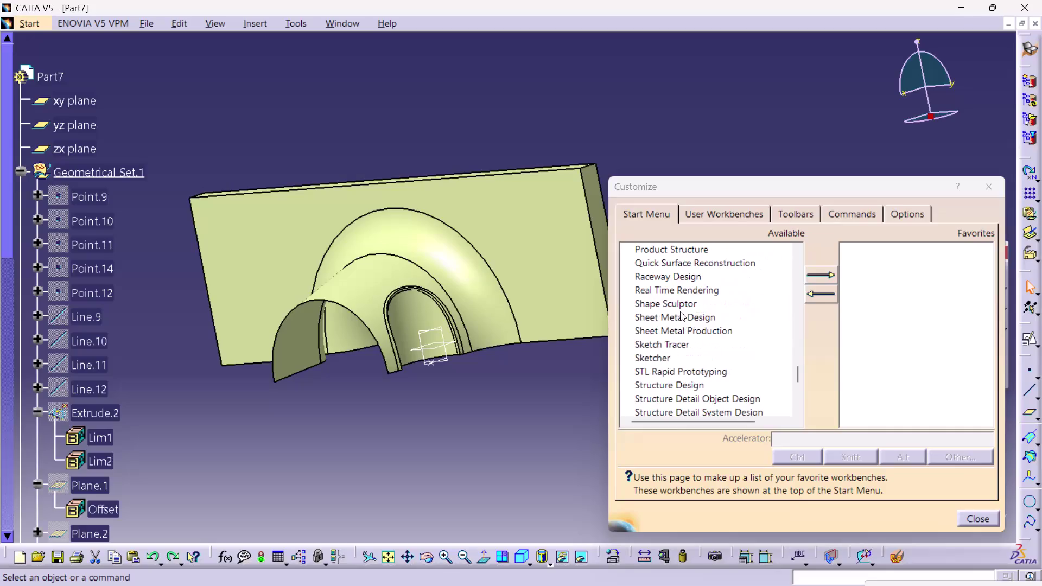
Move Assembly Design from Available to Favorites in the Start Menu settings.
scroll(down, 3)
scroll(up, 3)
scroll(up, 3)
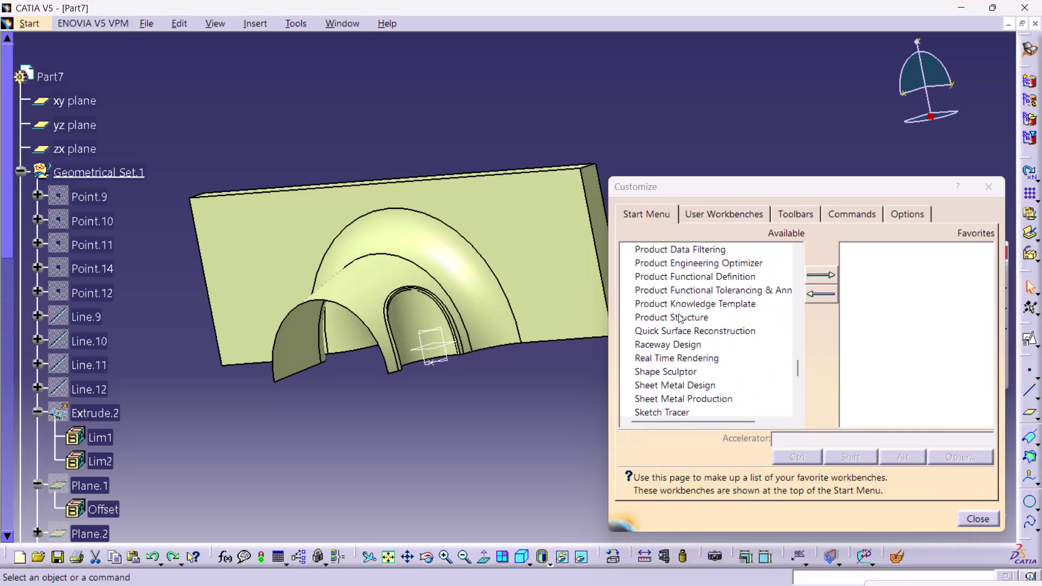
scroll(up, 3)
scroll(up, 3)
scroll(up, 3)
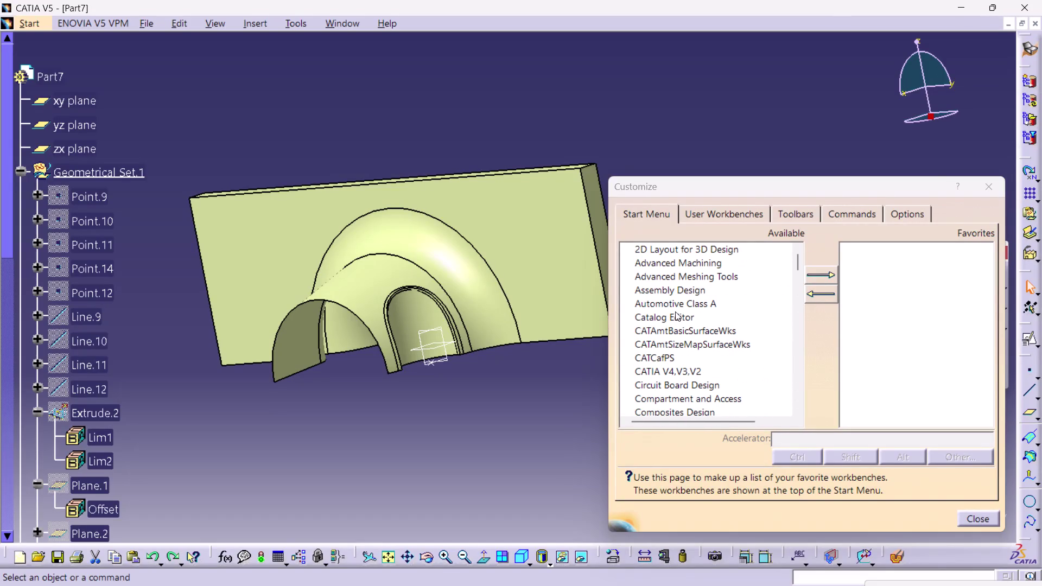
scroll(up, 3)
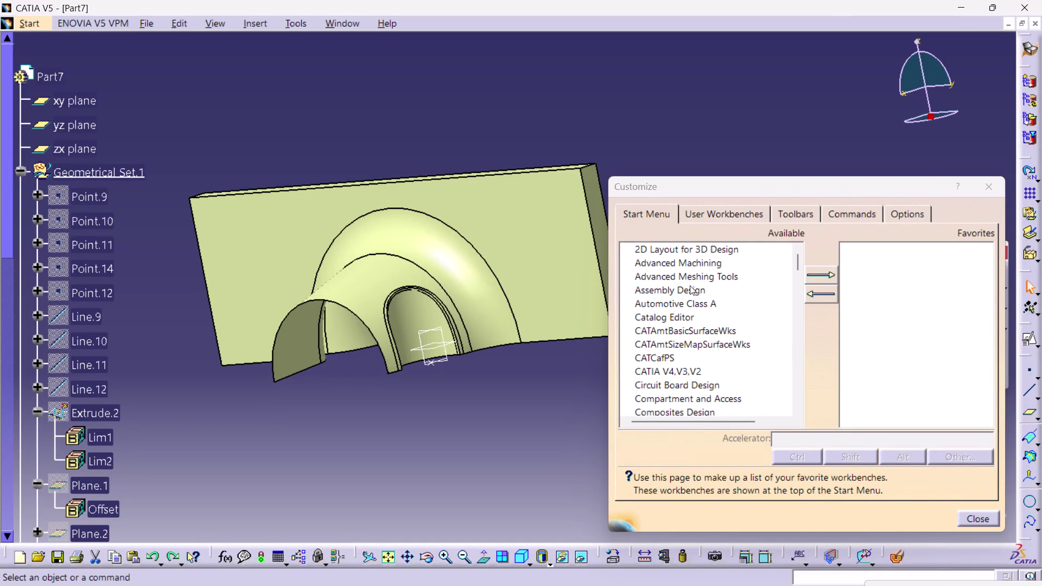
click(690, 286)
click(829, 269)
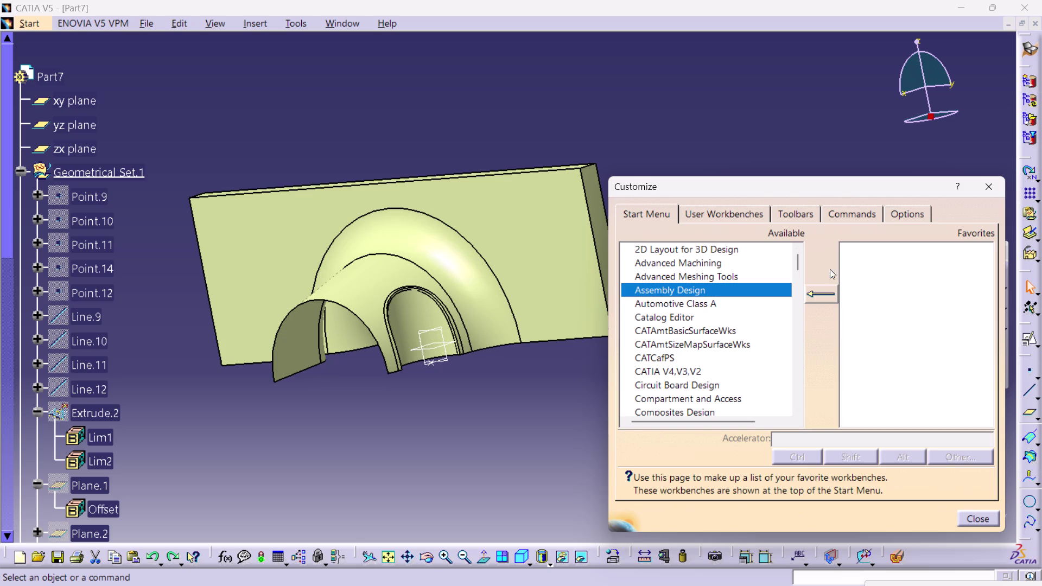
Browse the Available workbench list and select Part Design.
scroll(down, 3)
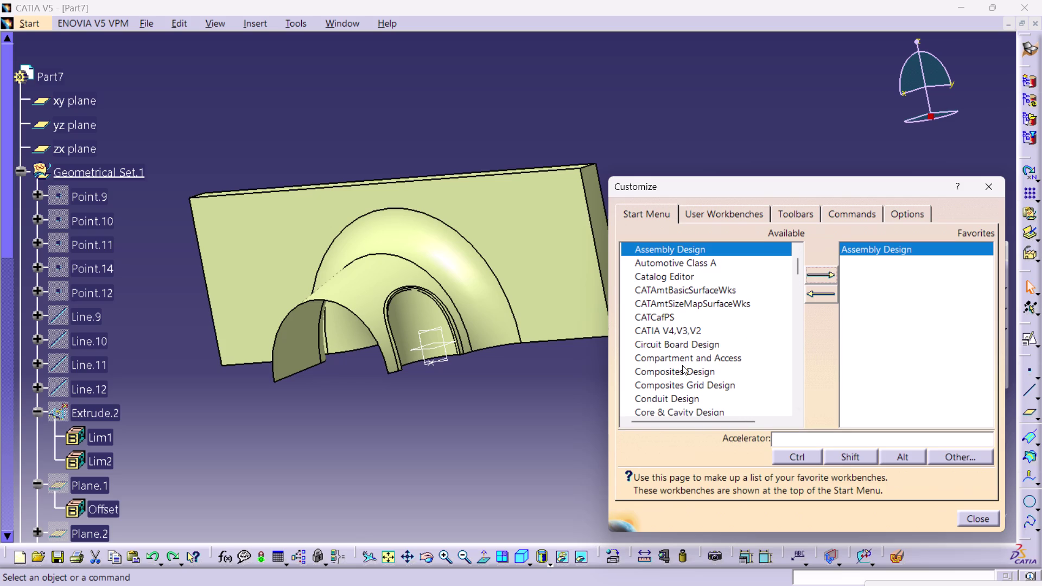
scroll(down, 3)
scroll(down, 3)
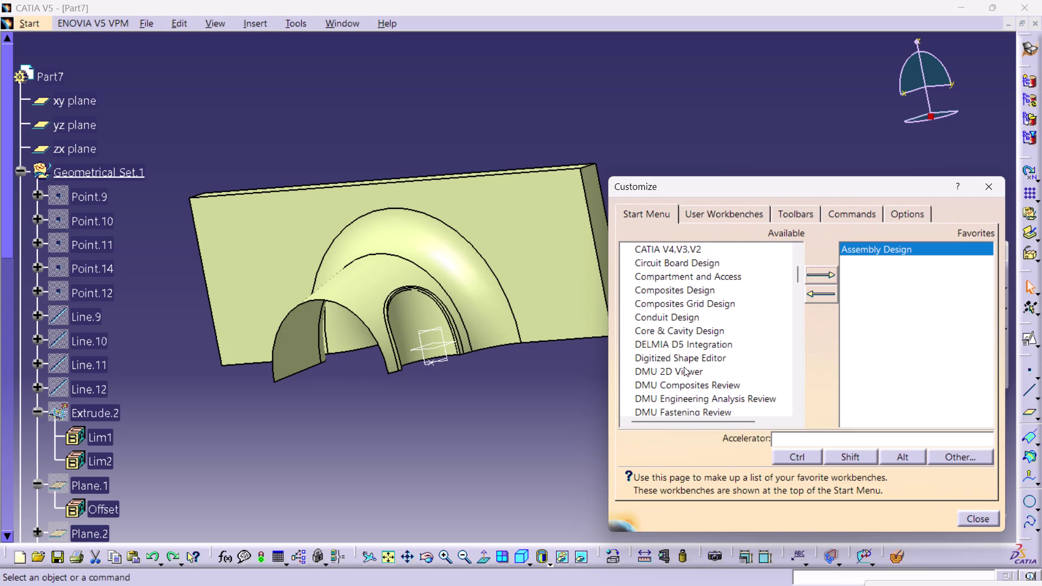
scroll(down, 3)
scroll(down, 3)
scroll(down, 3)
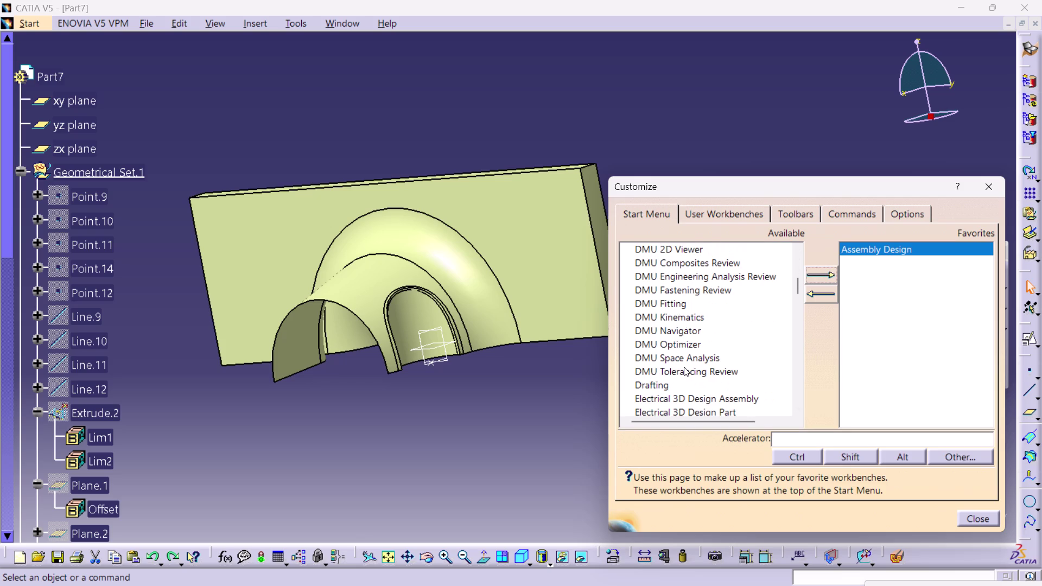
scroll(down, 3)
scroll(down, 3)
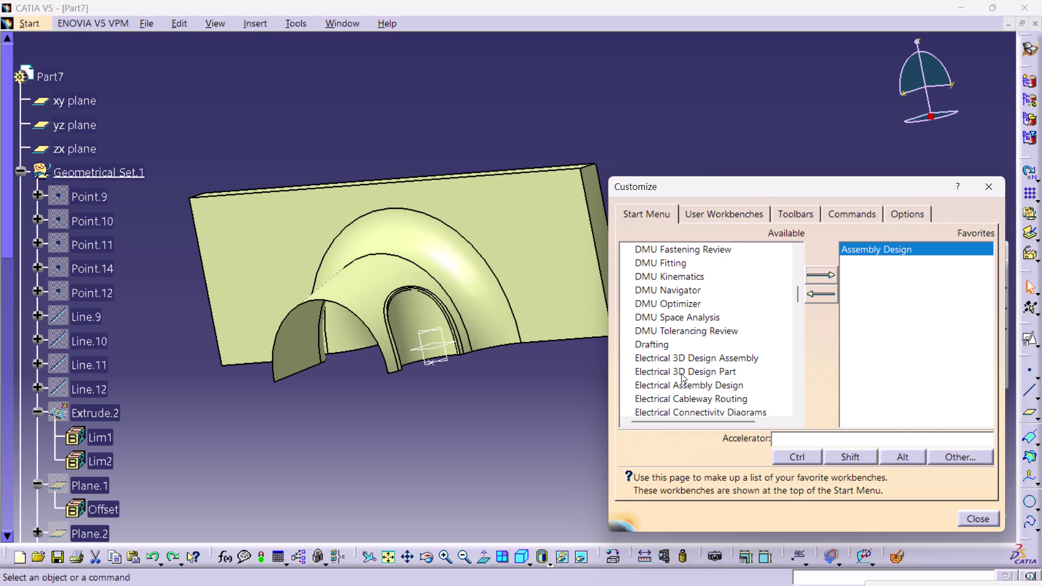
scroll(down, 3)
scroll(down, 3)
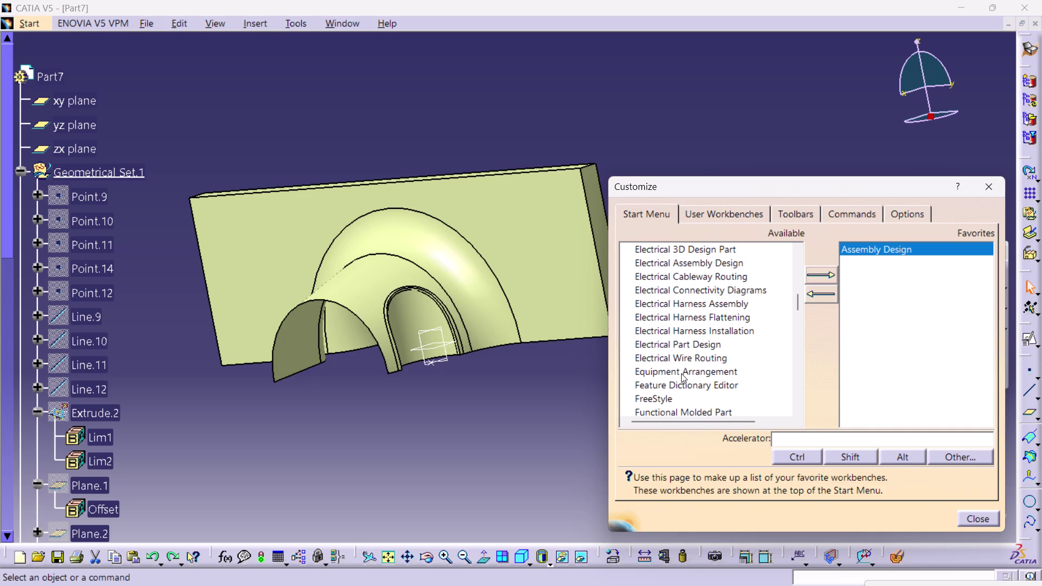
scroll(down, 3)
scroll(down, 3)
scroll(down, 3)
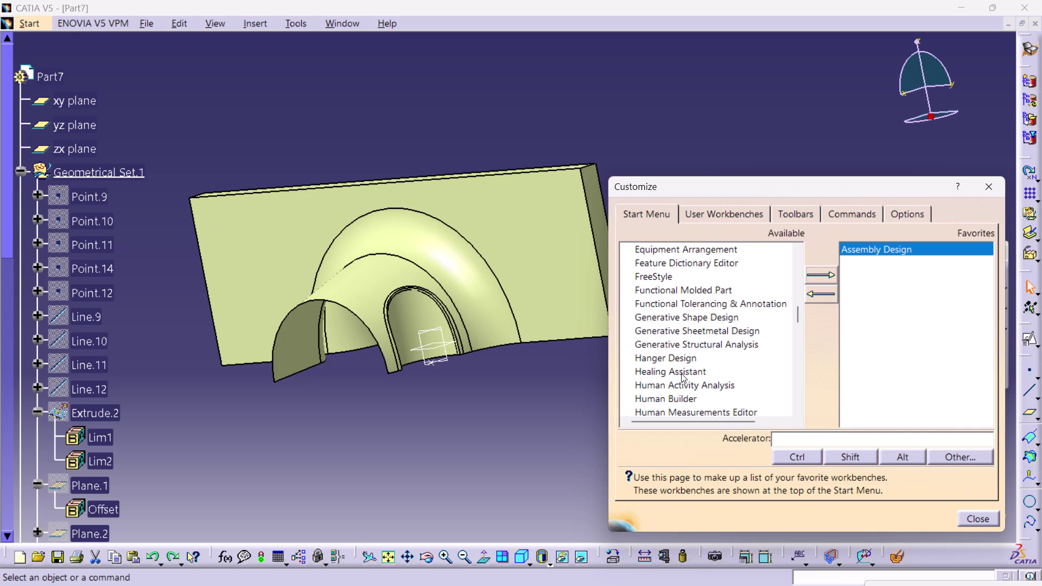
scroll(down, 3)
scroll(down, 3)
scroll(down, 3)
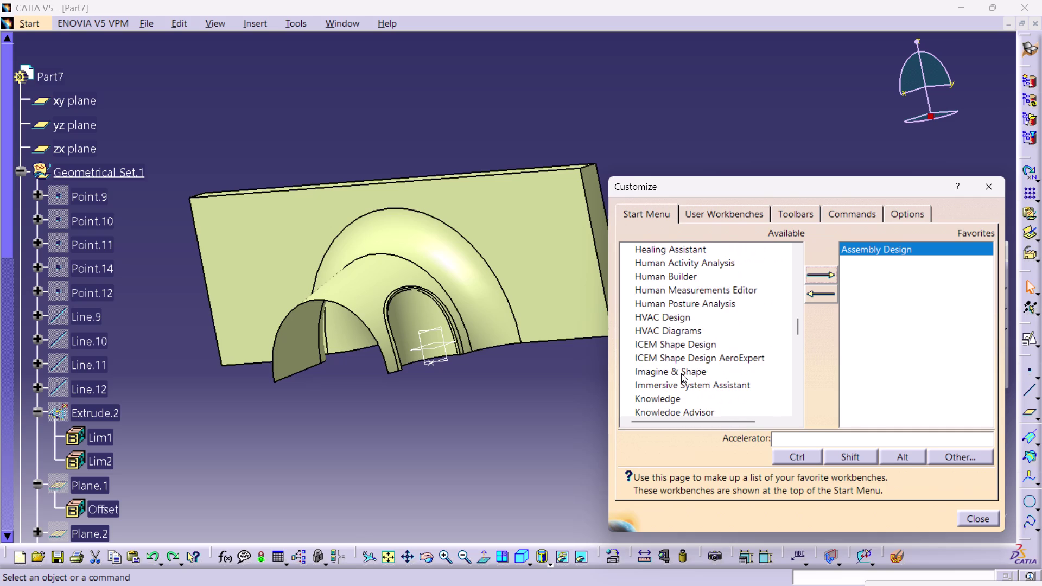
scroll(down, 3)
scroll(down, 3)
scroll(down, 3)
scroll(down, 3)
scroll(down, 3)
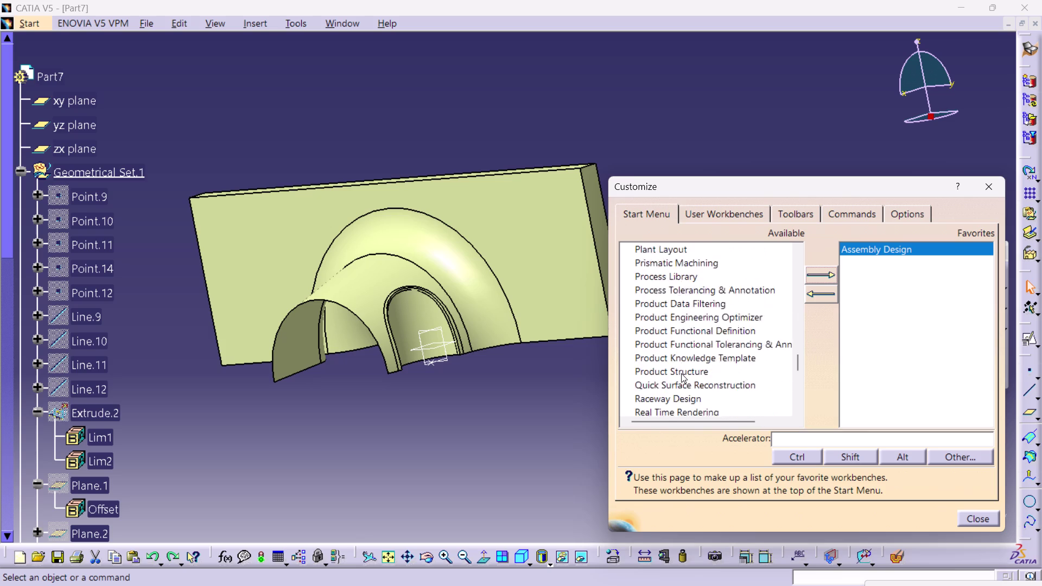
scroll(down, 3)
scroll(down, 3)
scroll(down, 3)
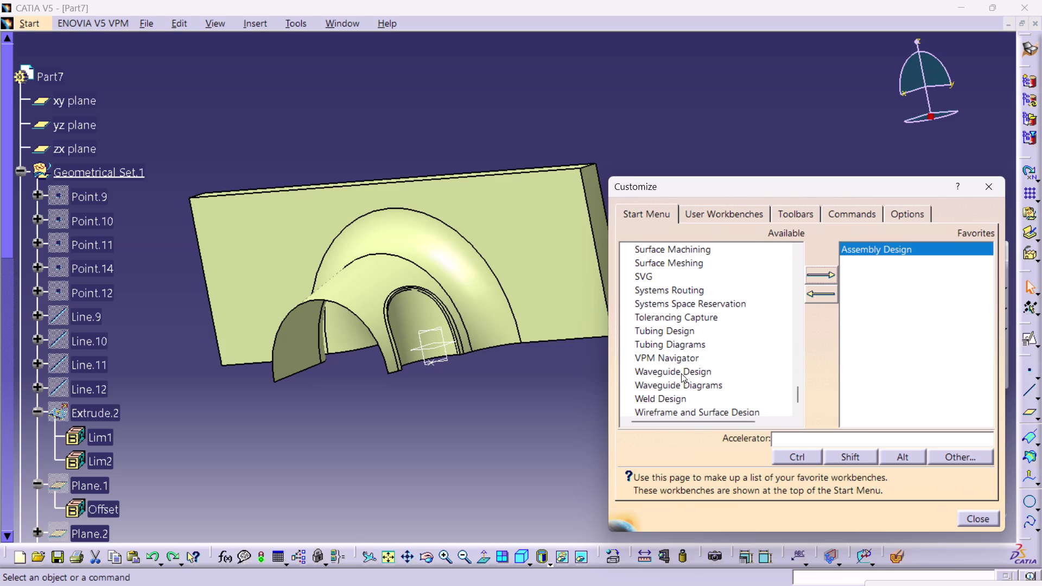
scroll(down, 3)
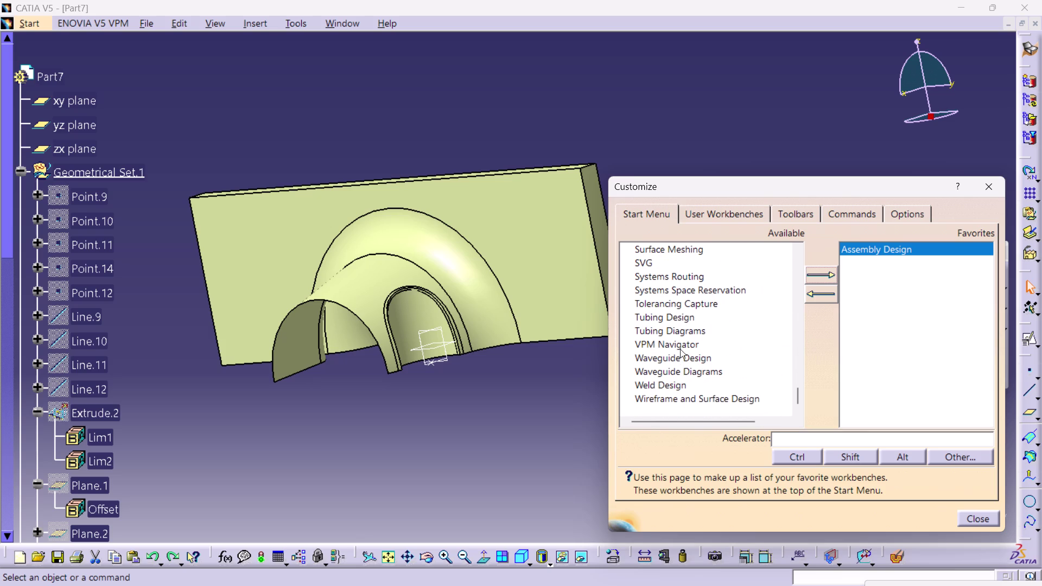
scroll(up, 3)
scroll(up, 3)
scroll(up, 3)
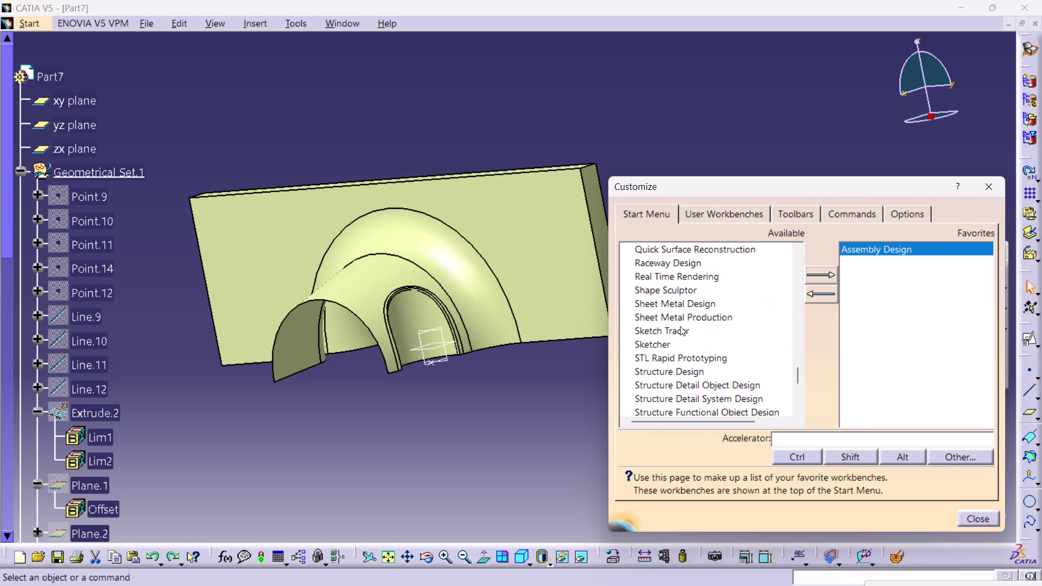
scroll(up, 3)
scroll(up, 3)
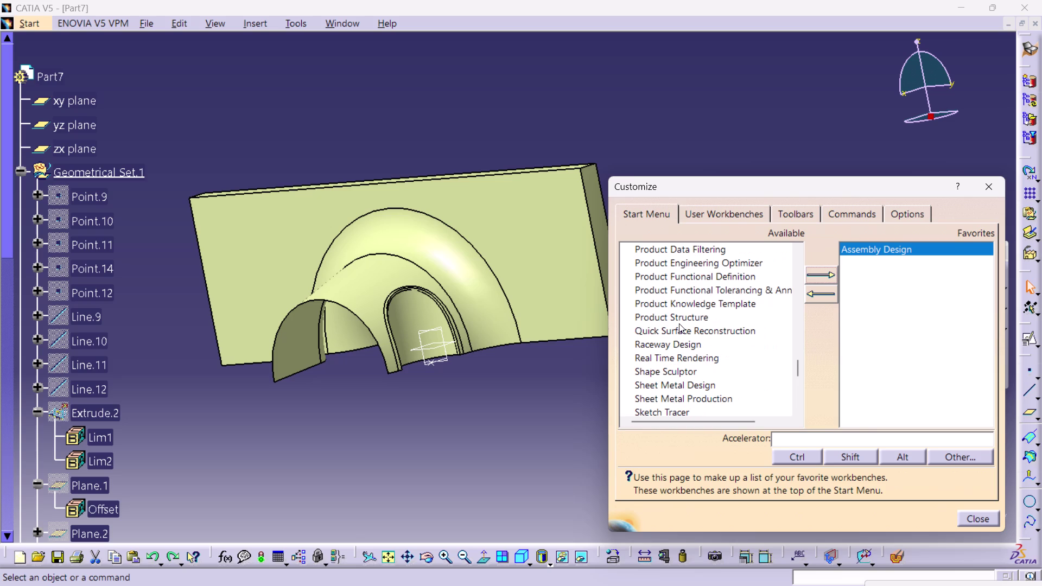
scroll(up, 3)
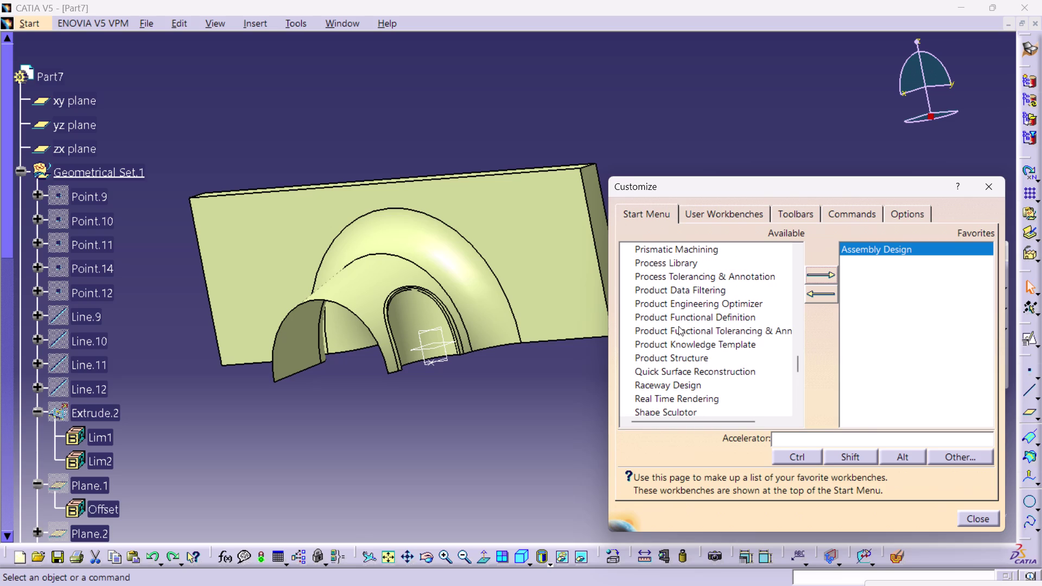
scroll(up, 3)
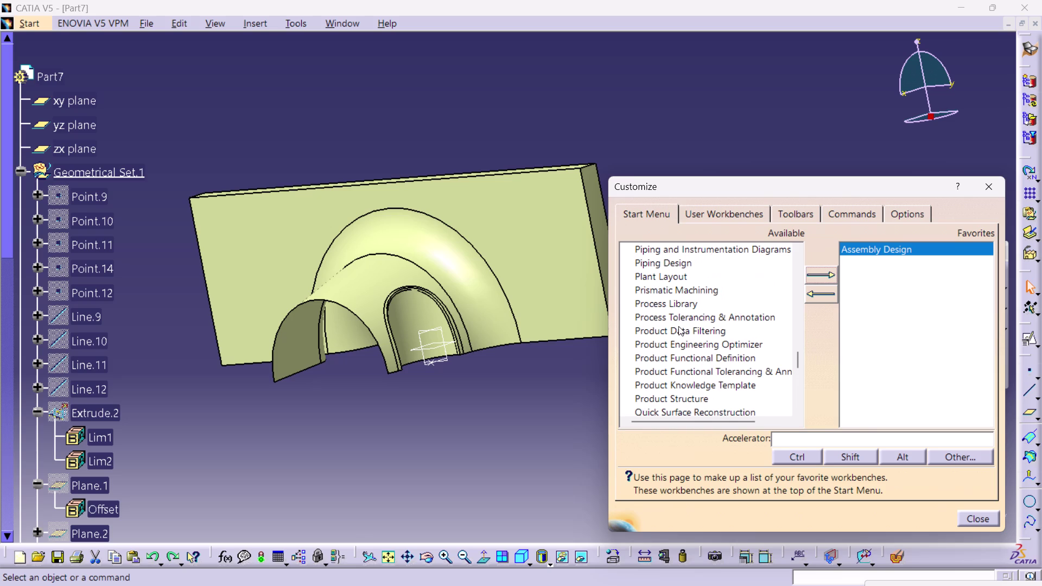
scroll(up, 3)
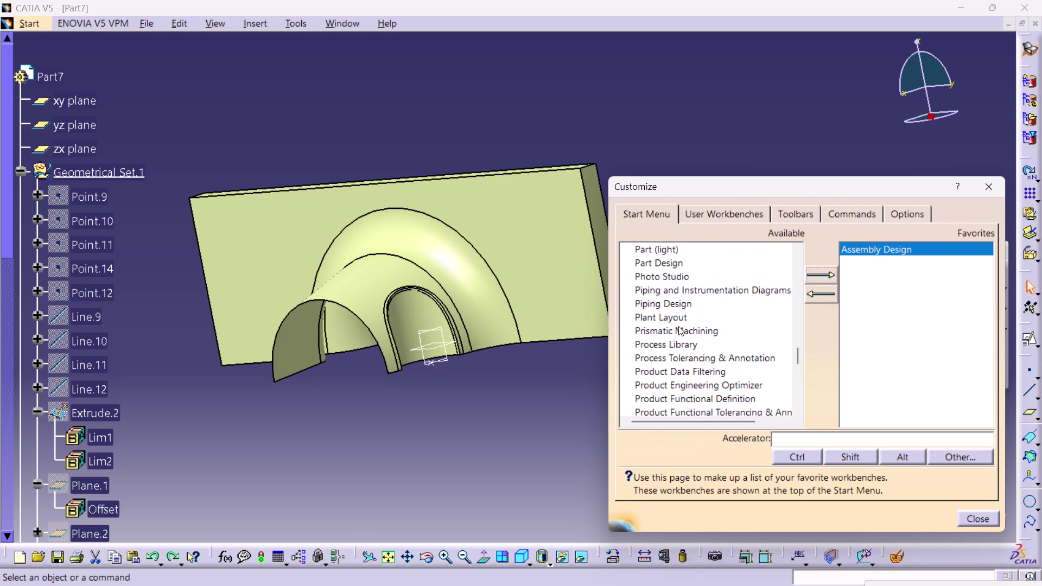
click(662, 266)
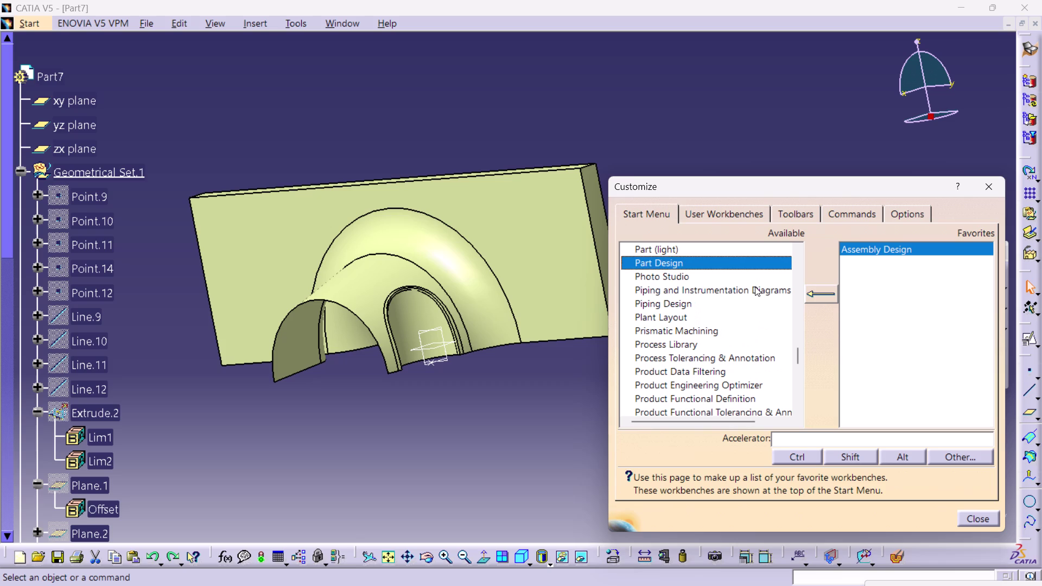
click(819, 274)
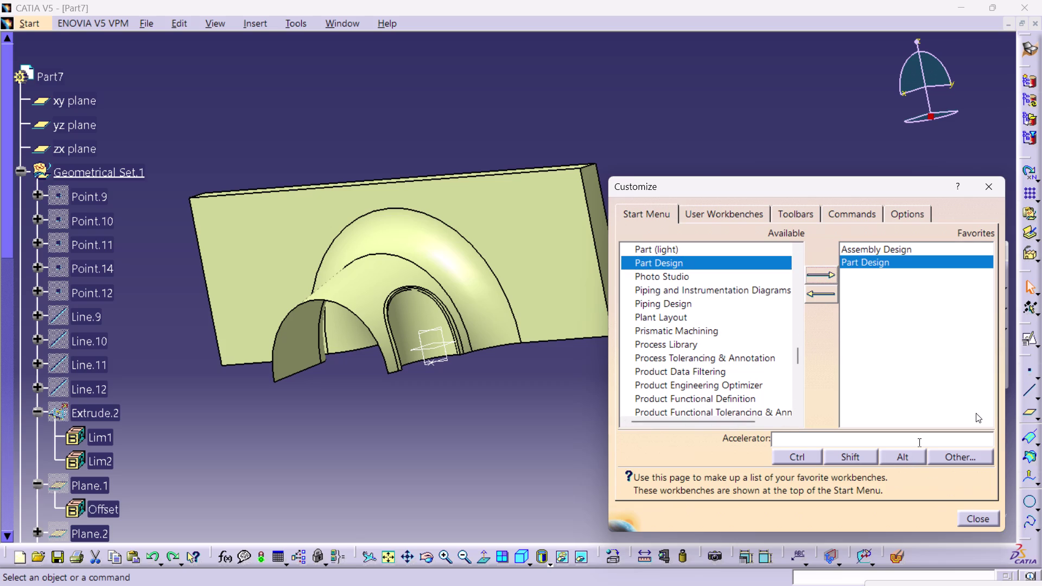
click(939, 352)
click(987, 517)
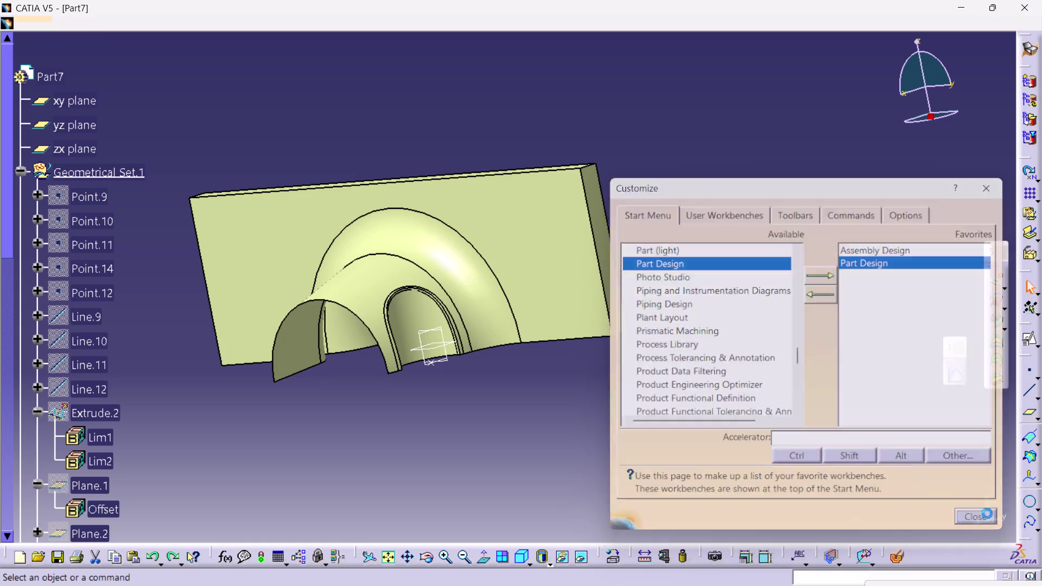
click(1030, 49)
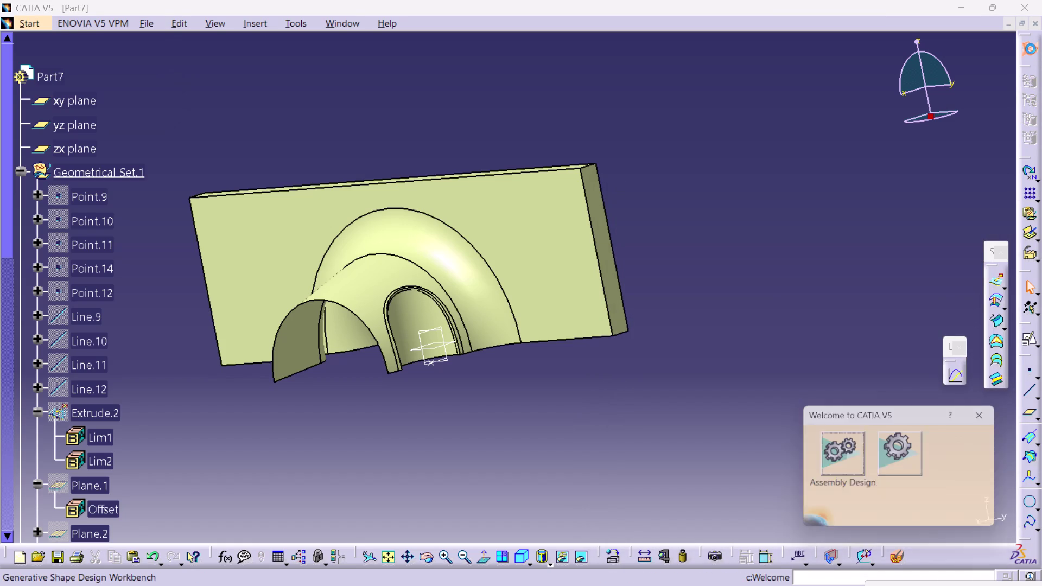
click(842, 163)
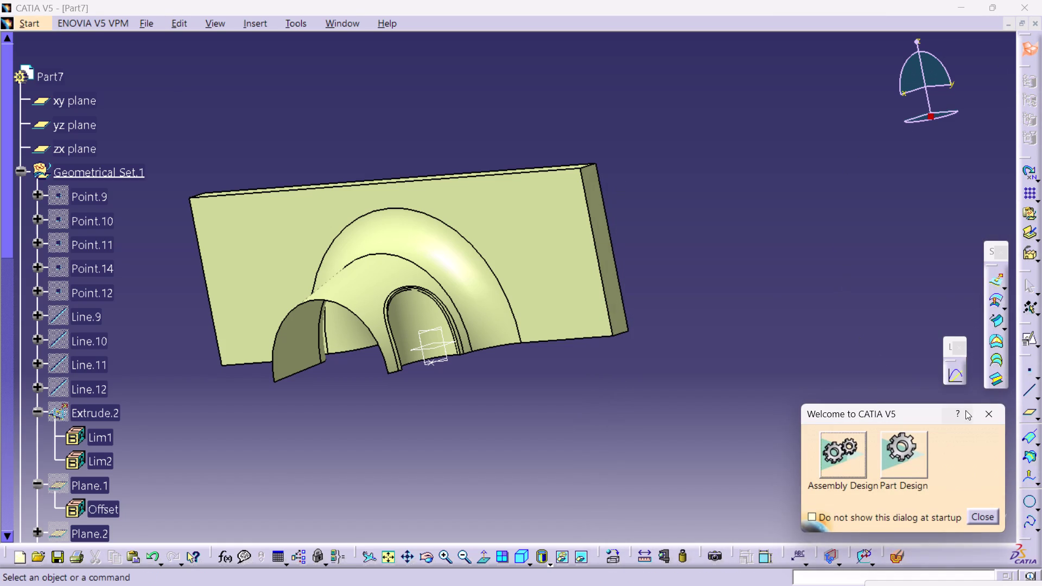
click(981, 409)
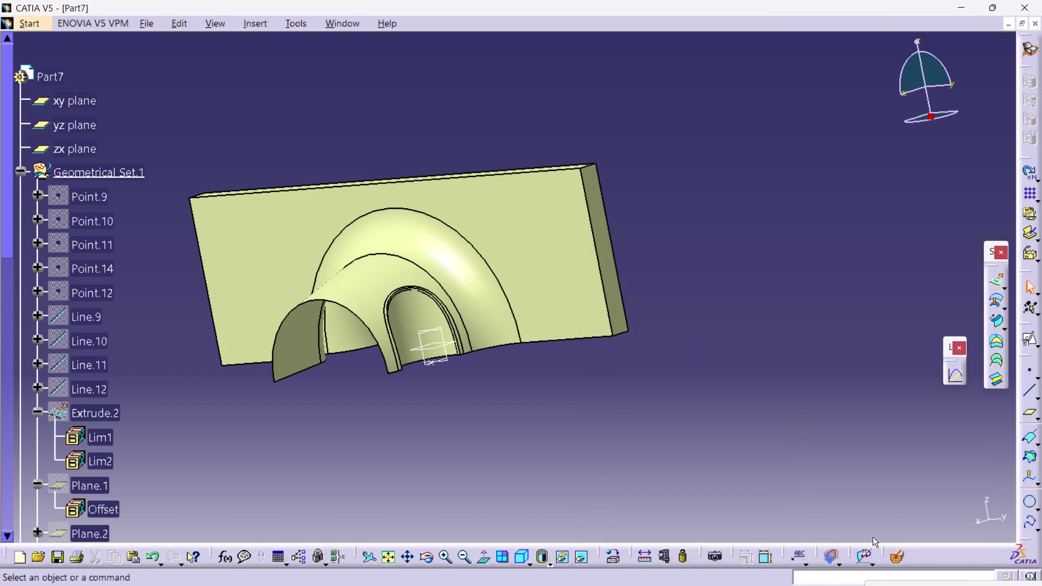
click(929, 556)
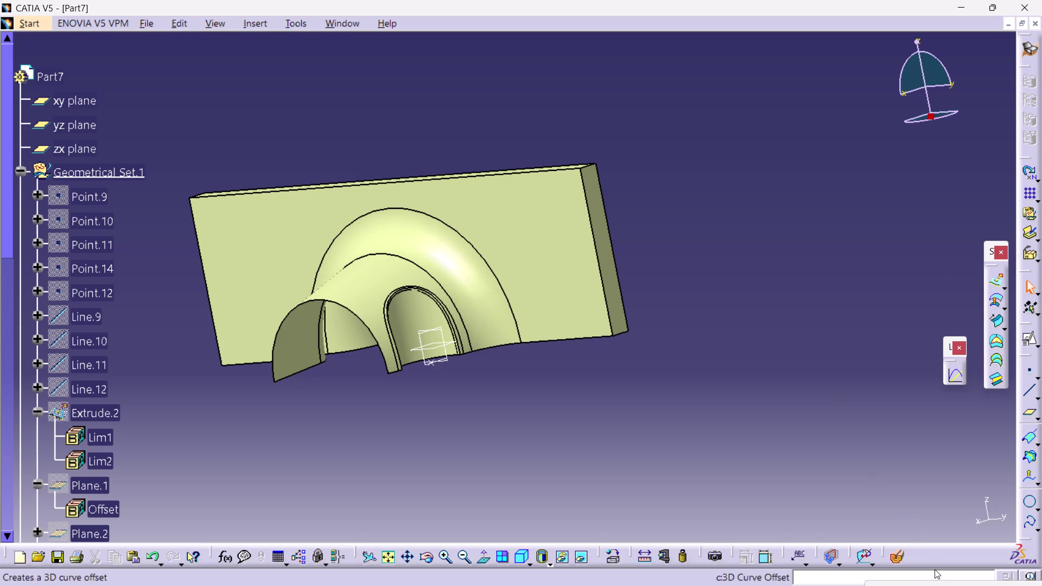
Open the Customize settings from the toolbar context menu.
click(939, 552)
click(936, 557)
right_click(938, 557)
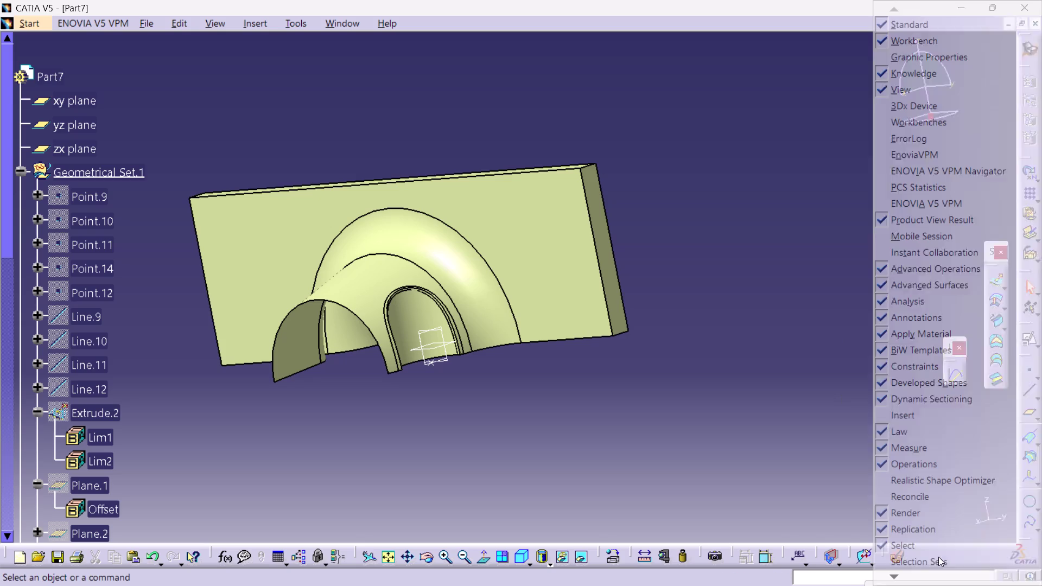
triple_click(898, 574)
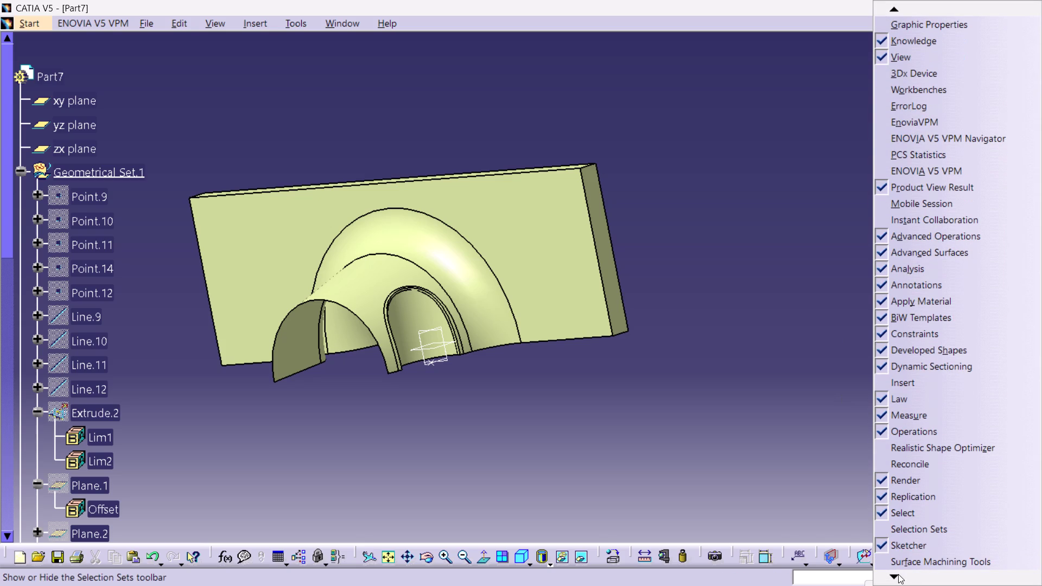
triple_click(898, 574)
triple_click(898, 574)
triple_click(898, 574)
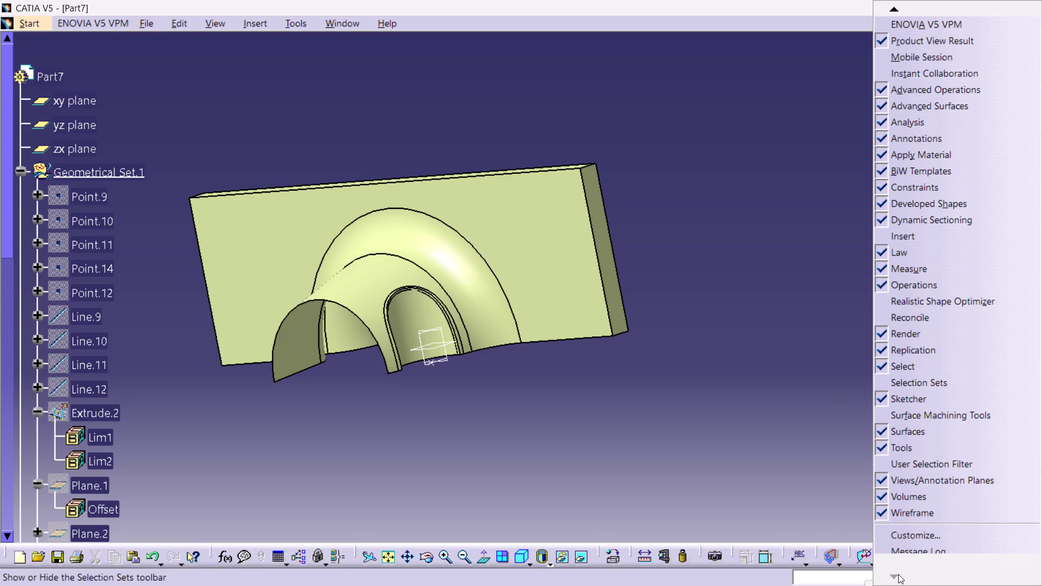
click(898, 574)
click(917, 529)
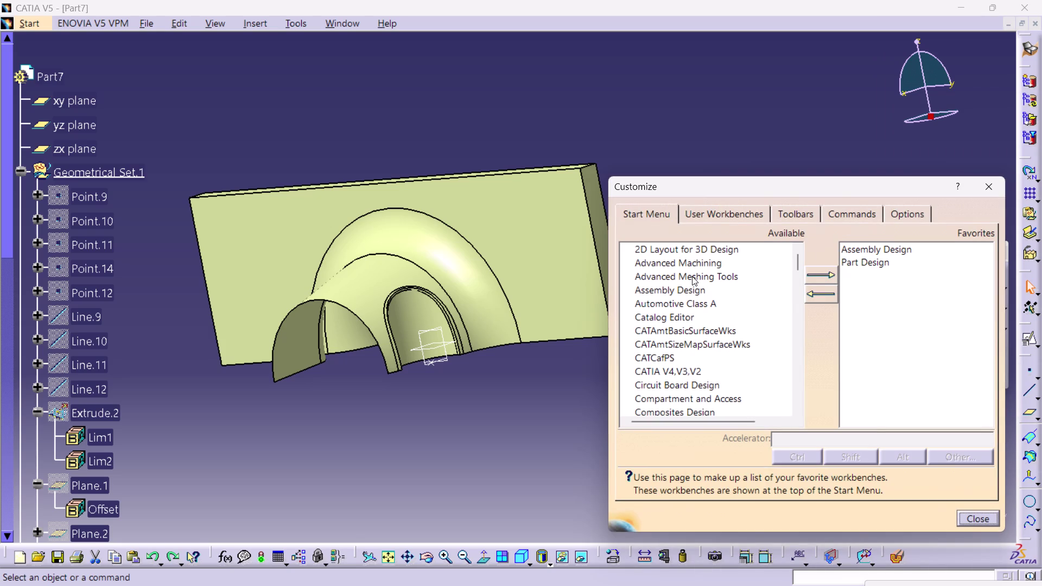
Add Surface Machining to Favorites and close the Customize dialog.
scroll(down, 3)
scroll(down, 3)
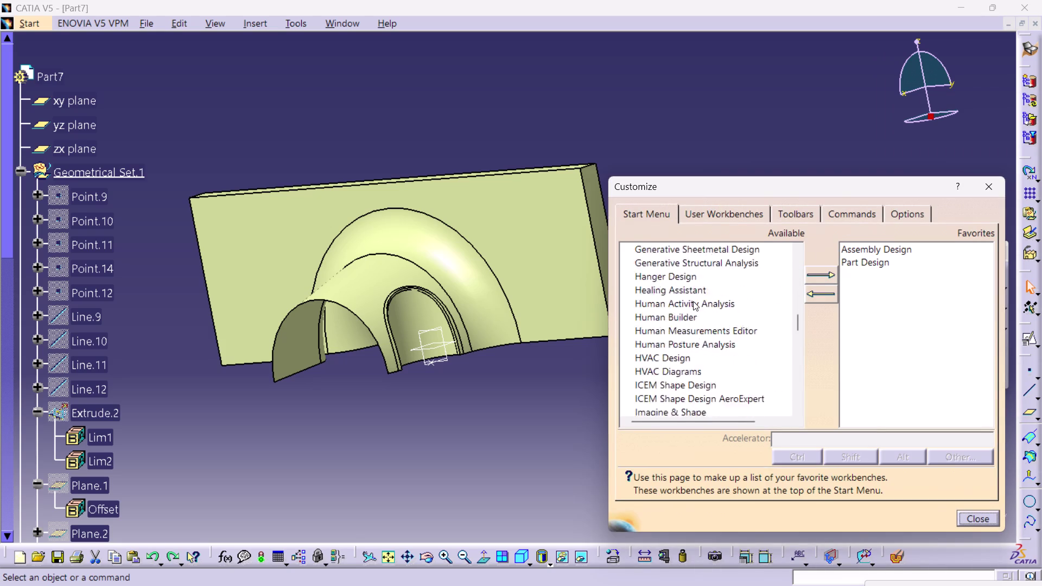
scroll(down, 3)
scroll(down, 3)
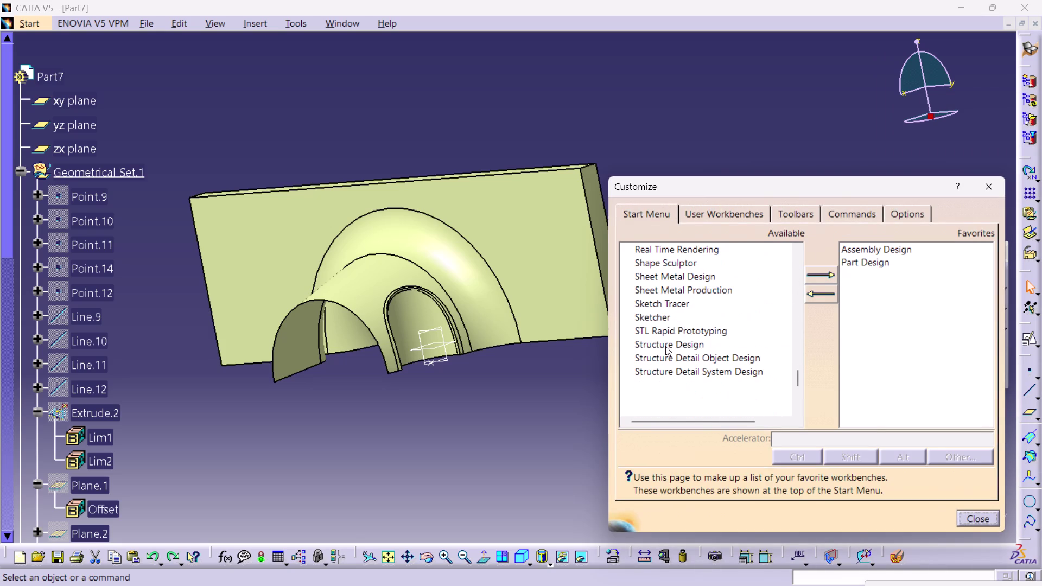
scroll(down, 3)
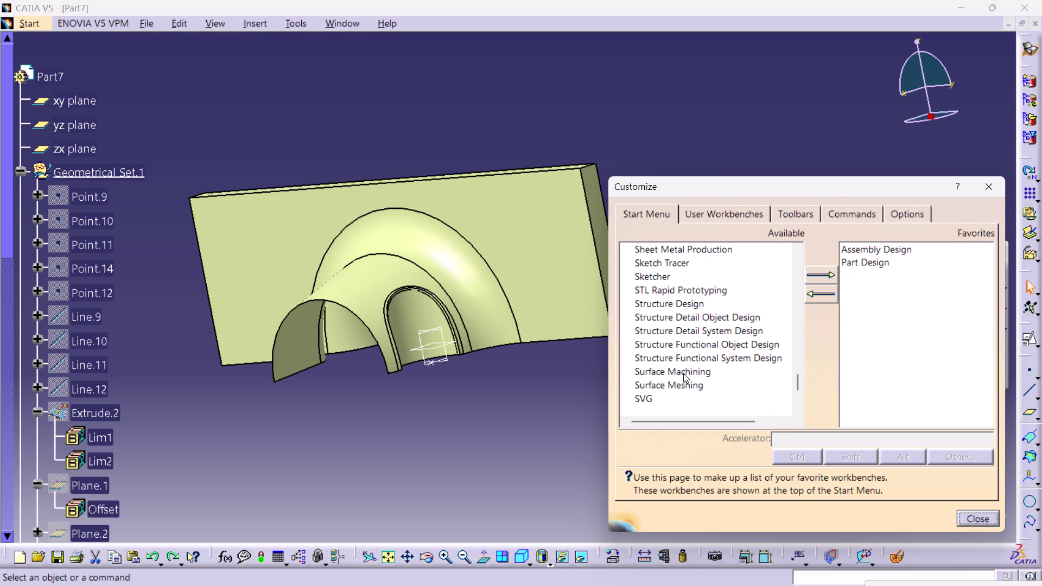
click(683, 374)
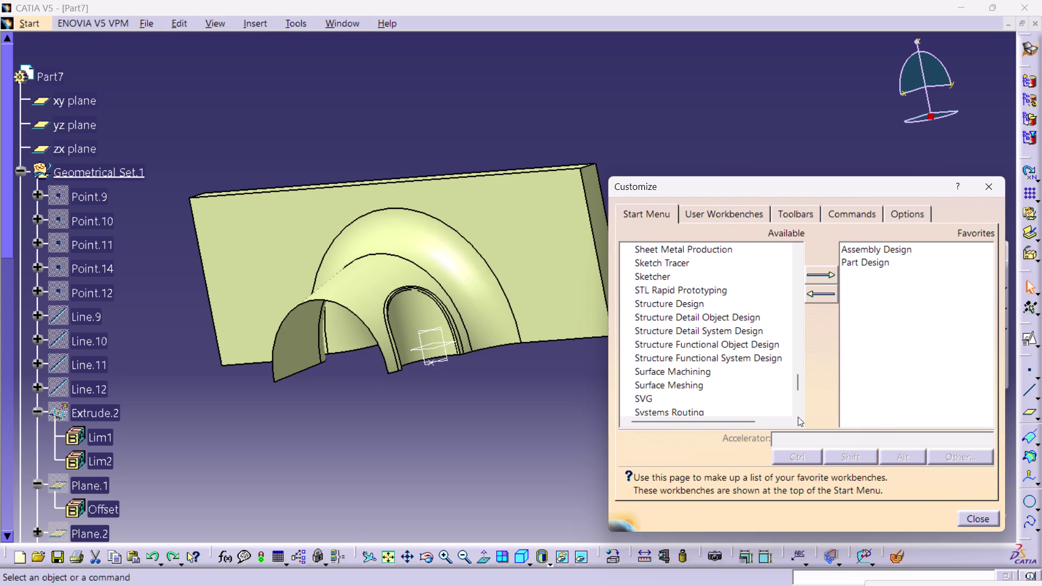
click(826, 274)
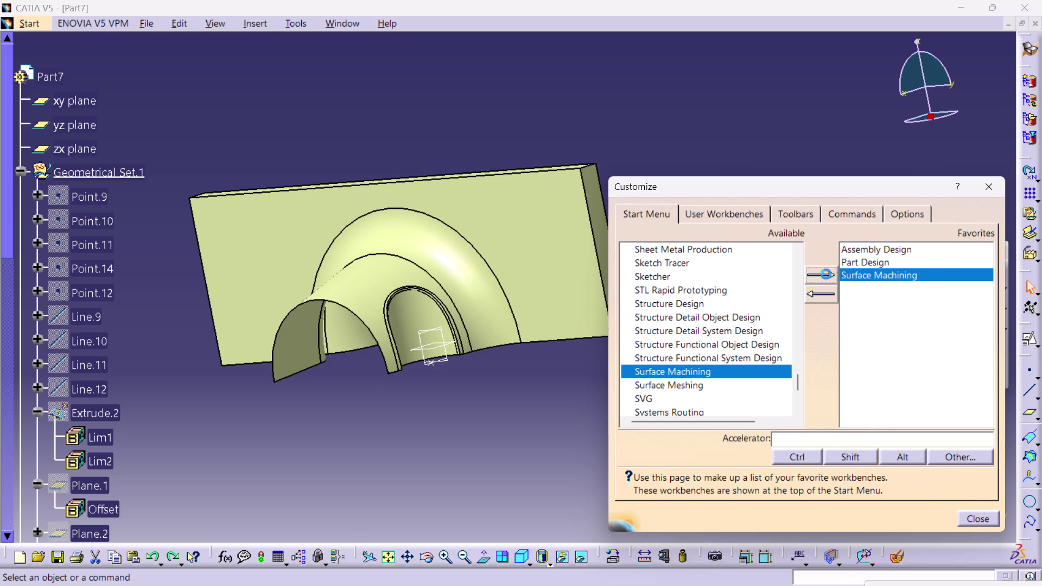
click(887, 361)
click(975, 519)
click(843, 241)
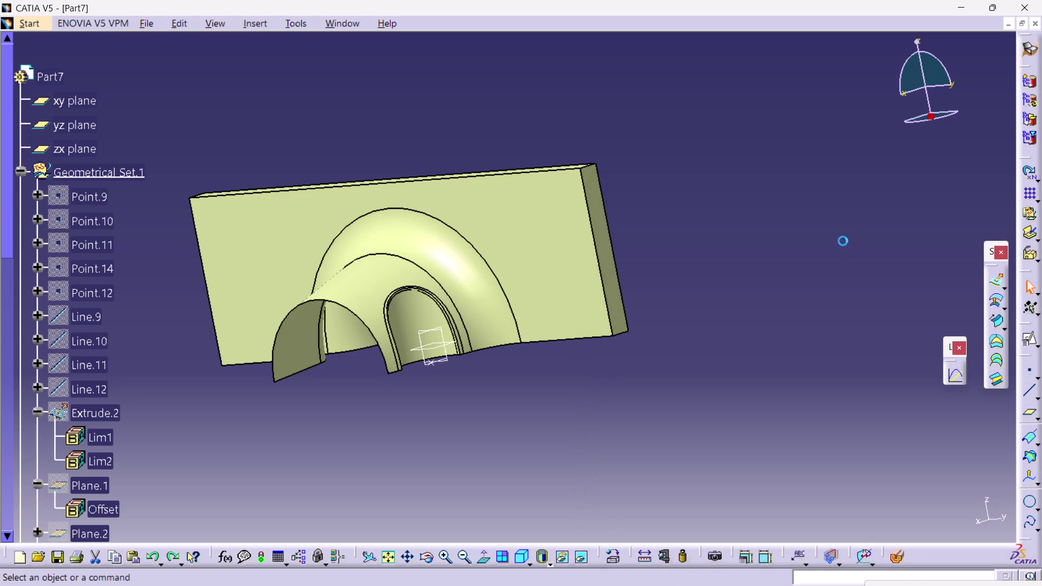
click(1029, 45)
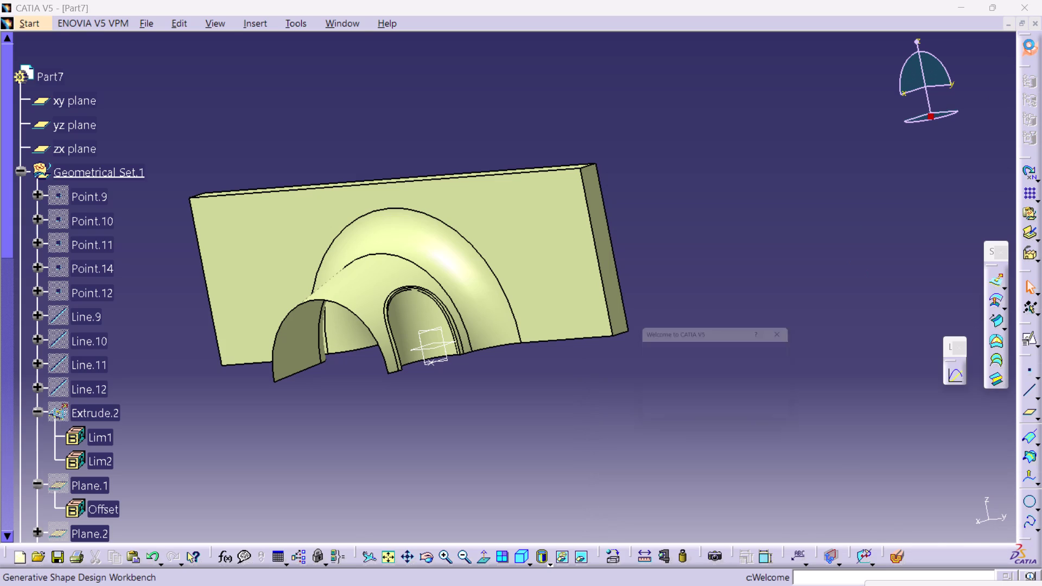
Check that the Welcome dialog lists the three favorites, then close it.
click(799, 293)
click(978, 512)
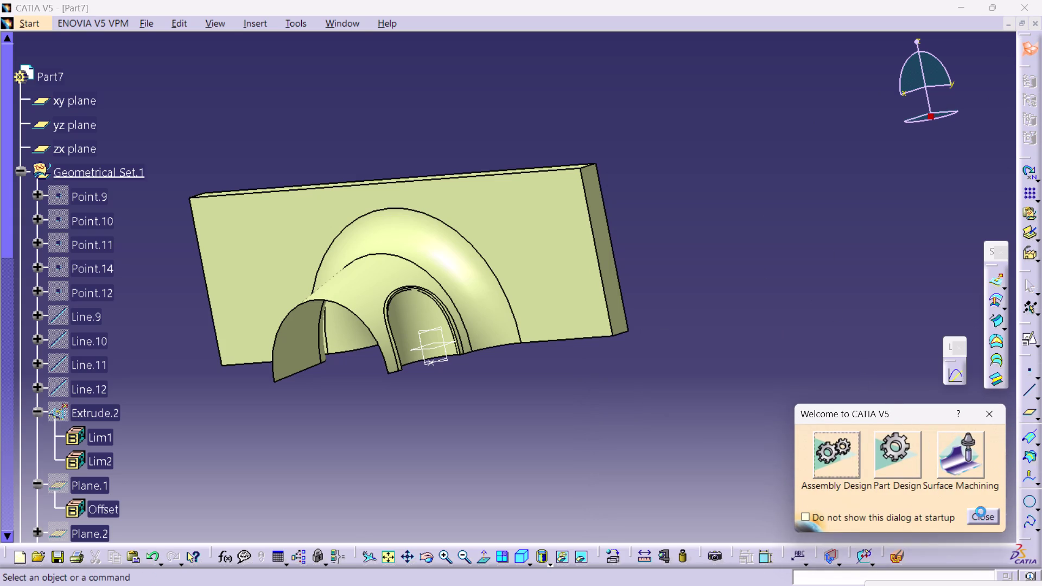
click(827, 222)
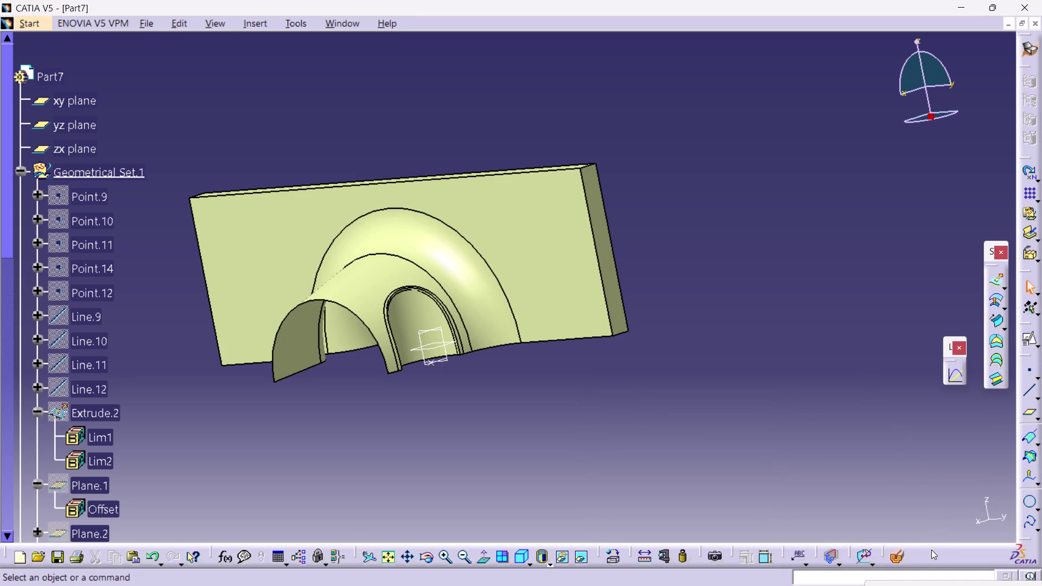
Reopen the Customize settings from the toolbar context menu.
click(931, 550)
right_click(934, 544)
scroll(down, 3)
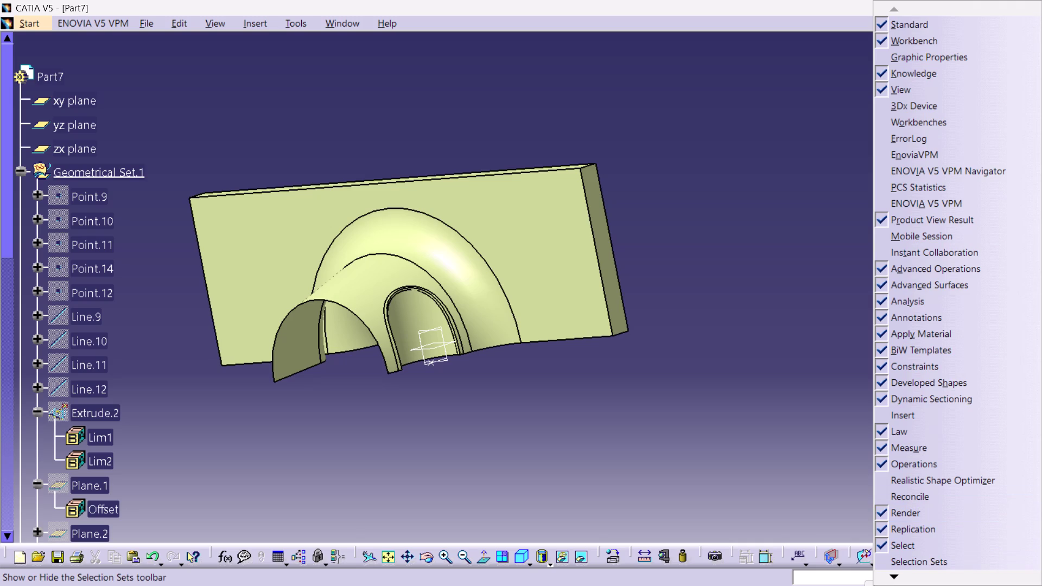
triple_click(886, 577)
triple_click(886, 576)
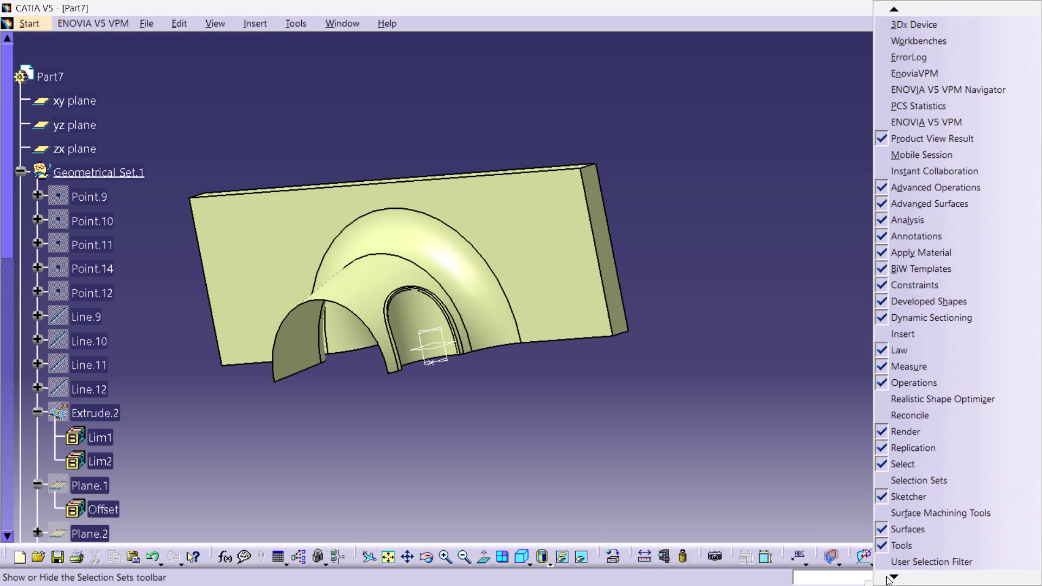
triple_click(886, 576)
double_click(891, 574)
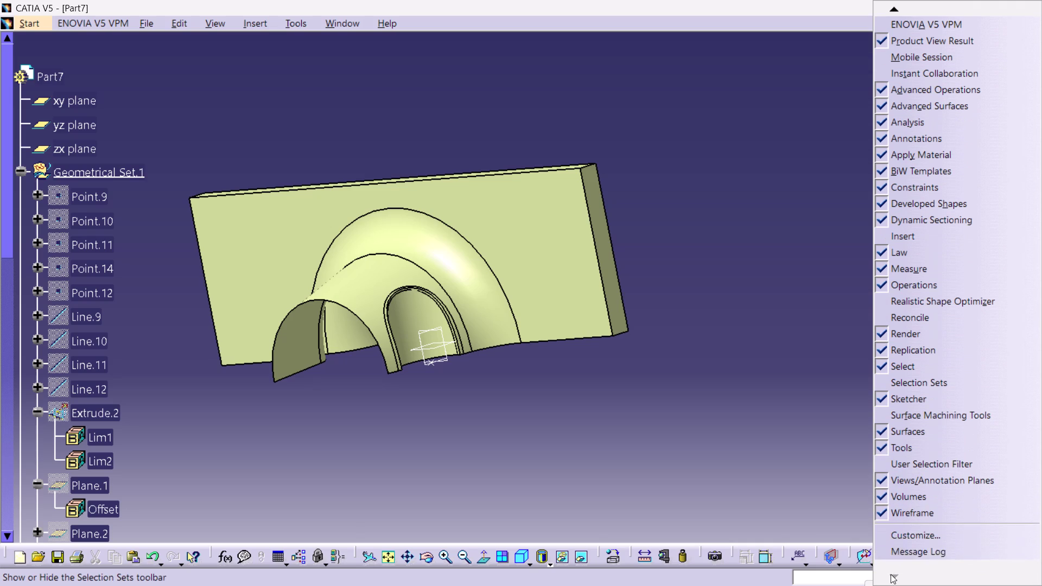
click(922, 531)
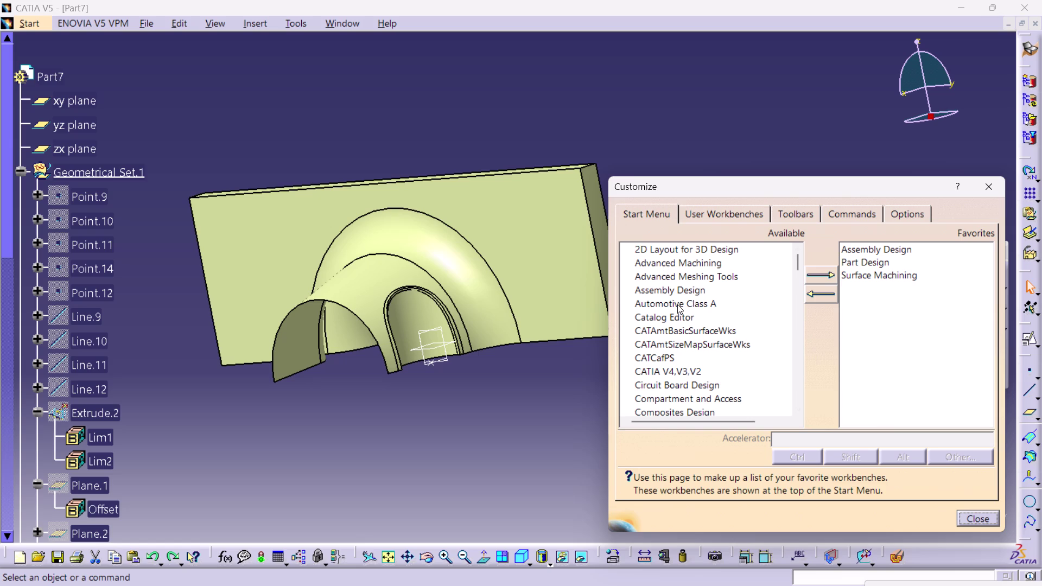
Add Sketcher to the favorite workbenches.
scroll(down, 3)
scroll(down, 3)
scroll(down, 3)
scroll(down, 3)
scroll(down, 3)
scroll(down, 3)
scroll(down, 3)
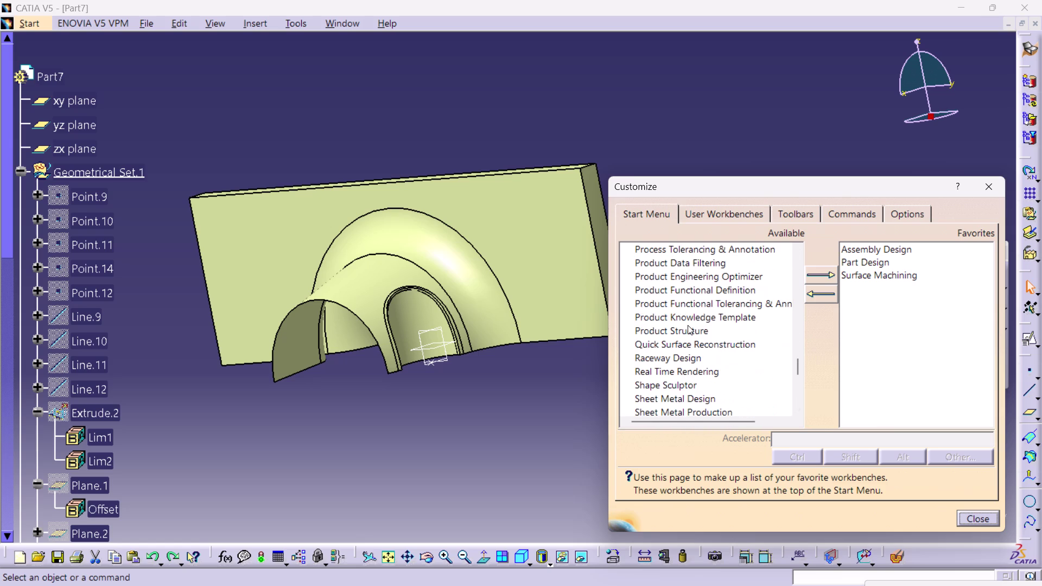
scroll(down, 3)
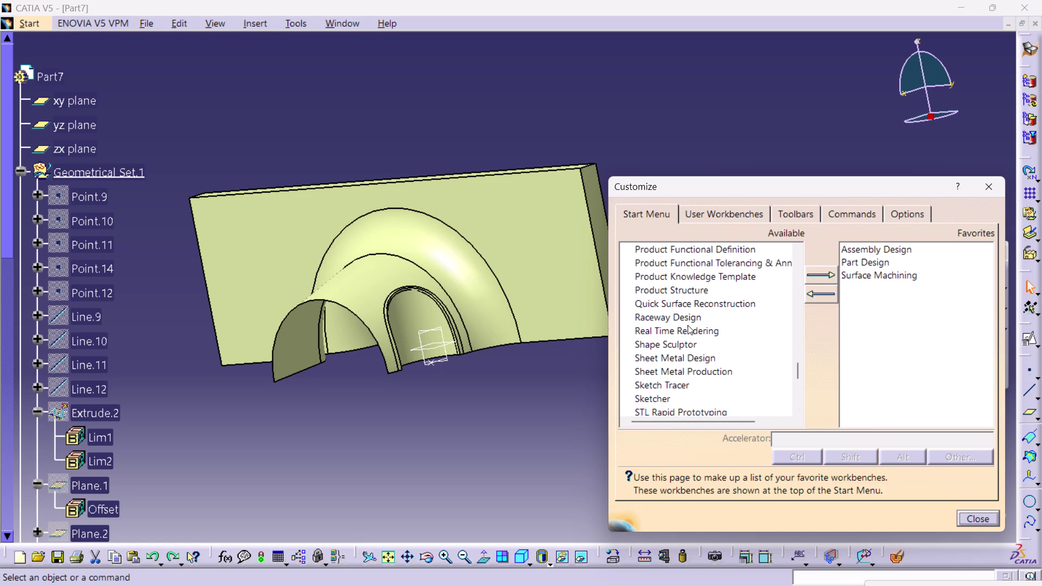
click(653, 400)
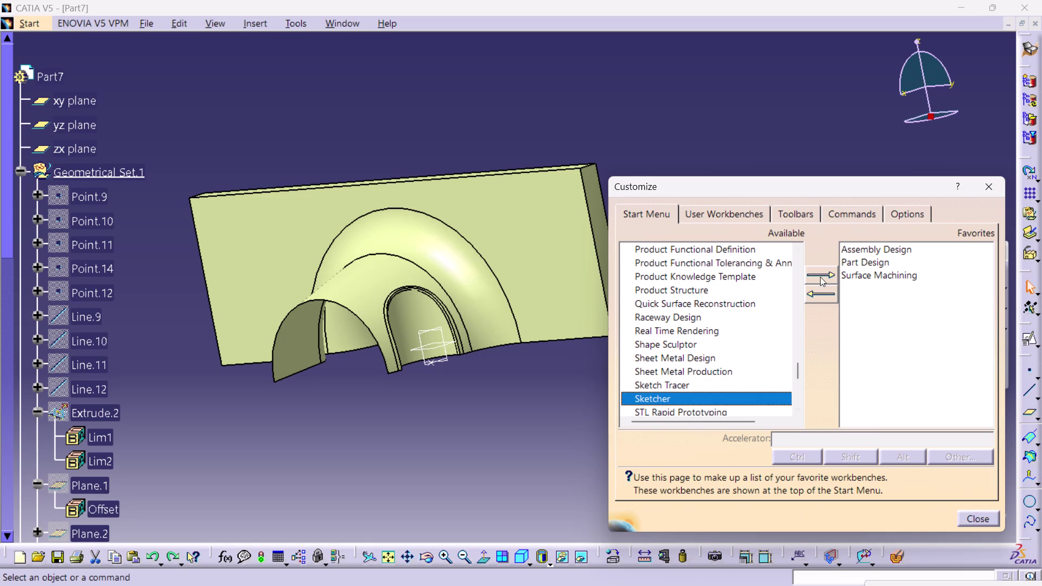
click(820, 276)
Add Structure Design to the favorite workbenches.
scroll(down, 3)
scroll(down, 3)
scroll(down, 3)
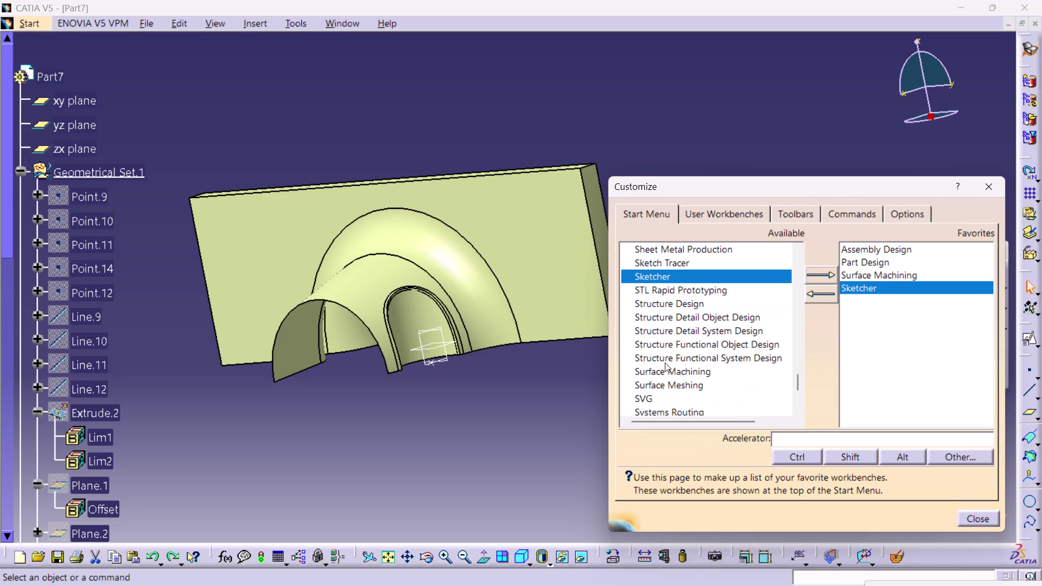
click(675, 385)
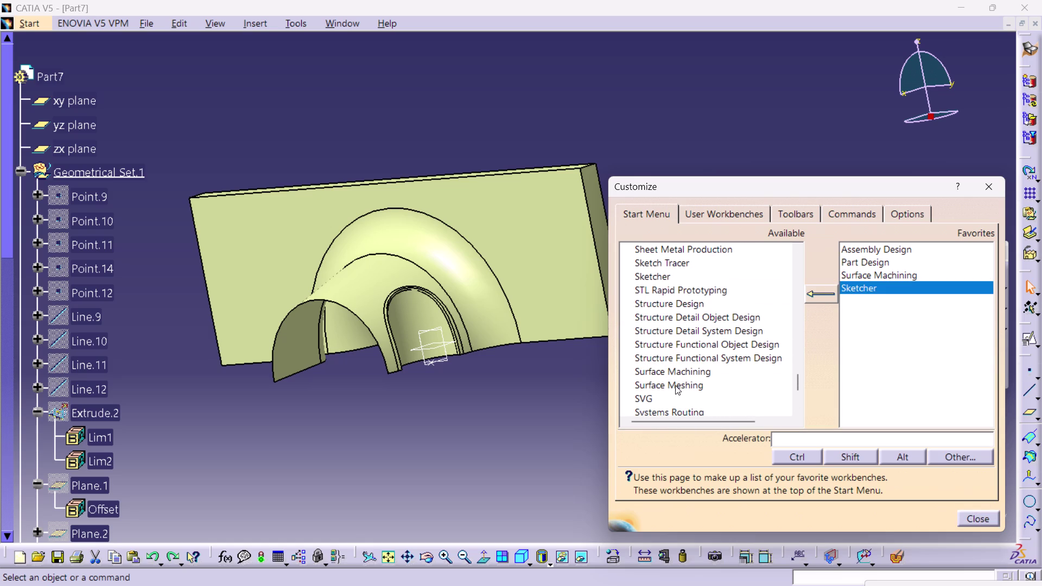
click(675, 305)
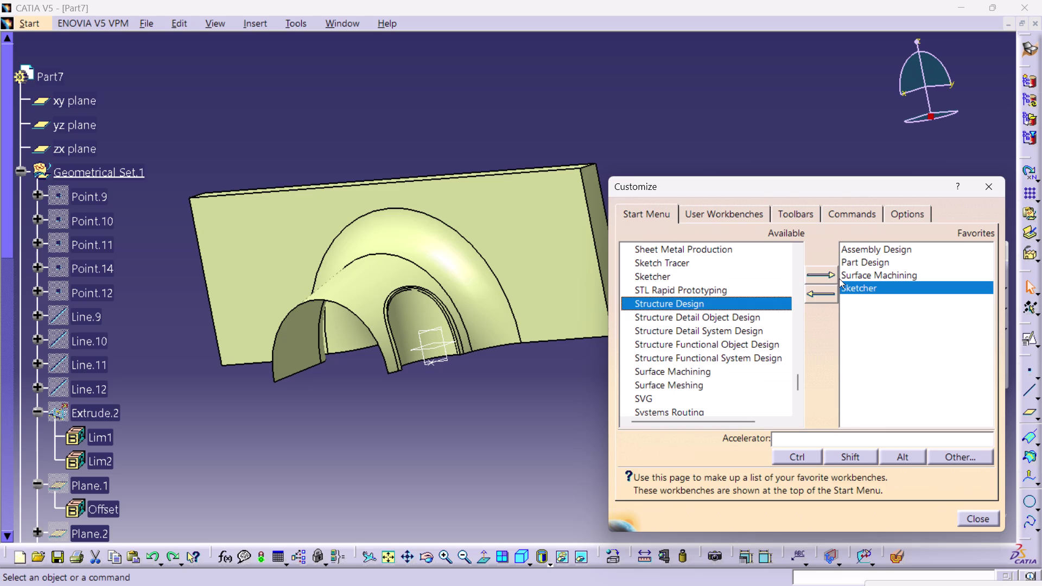
click(823, 273)
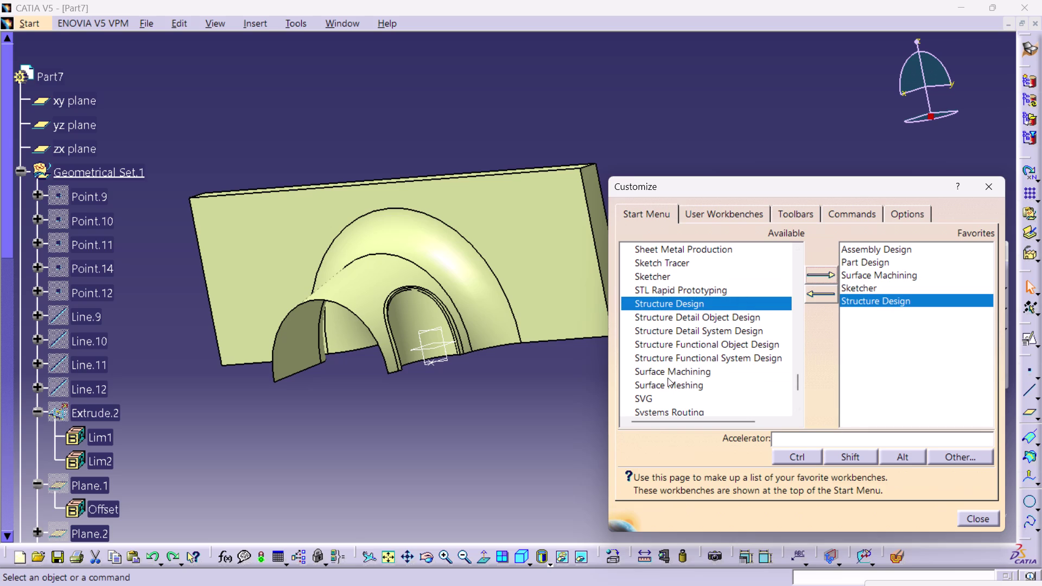
Add Generative Shape Design to Favorites and close the Customize dialog.
scroll(down, 3)
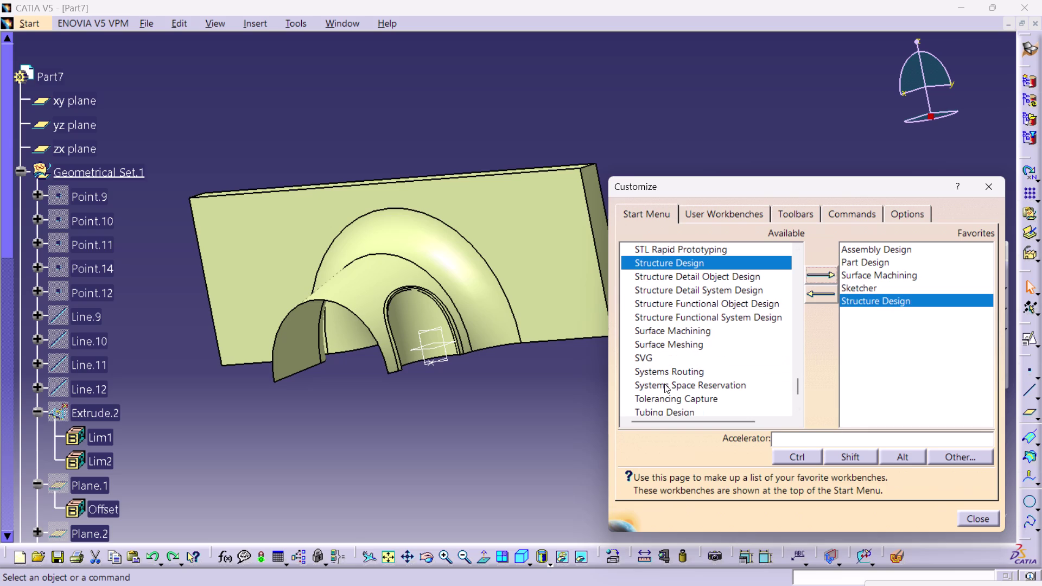
scroll(up, 3)
scroll(up, 3)
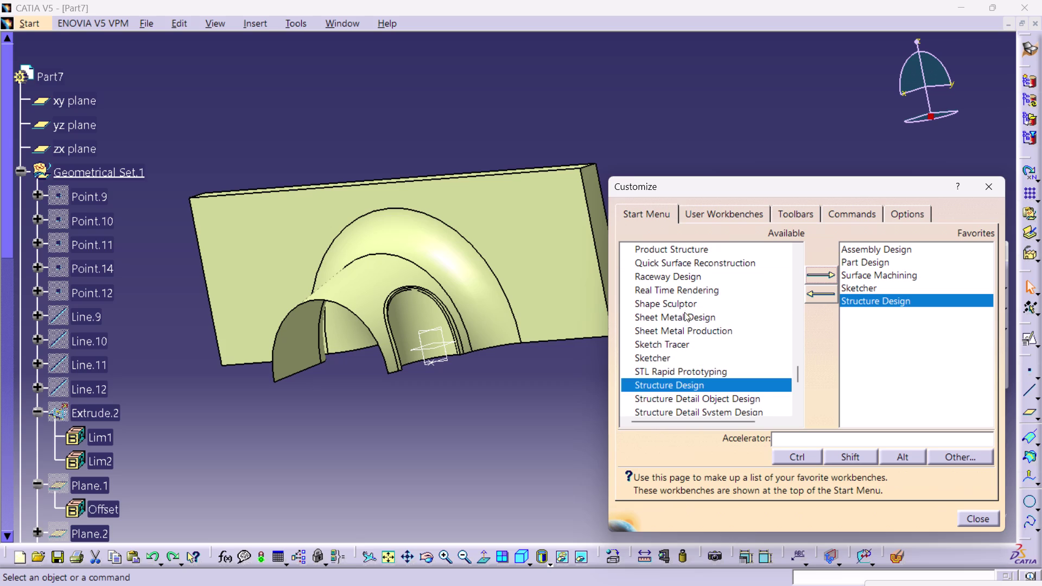
scroll(up, 3)
scroll(up, 3)
scroll(up, 3)
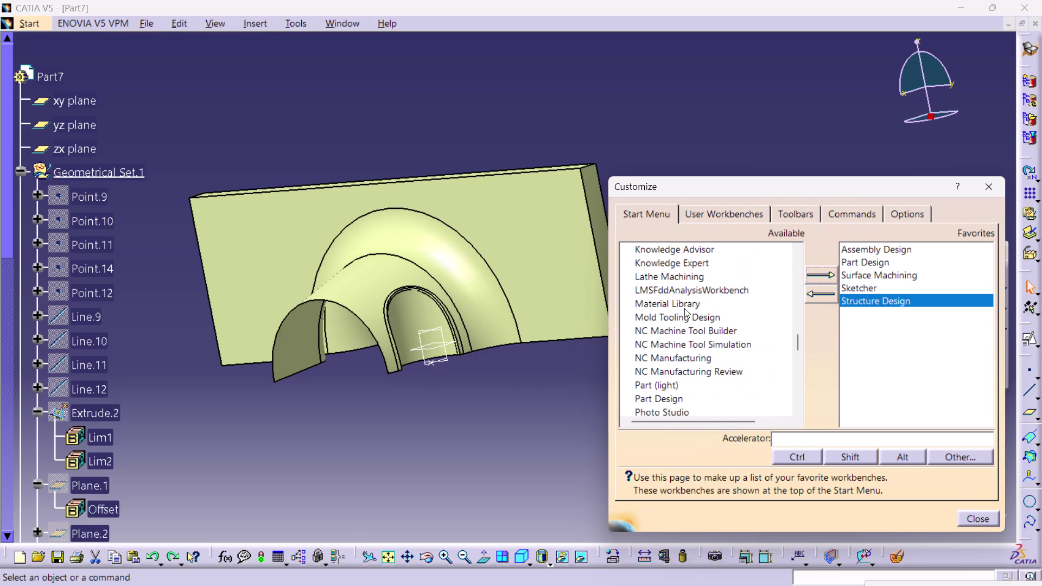
scroll(up, 3)
scroll(up, 3)
scroll(up, 3)
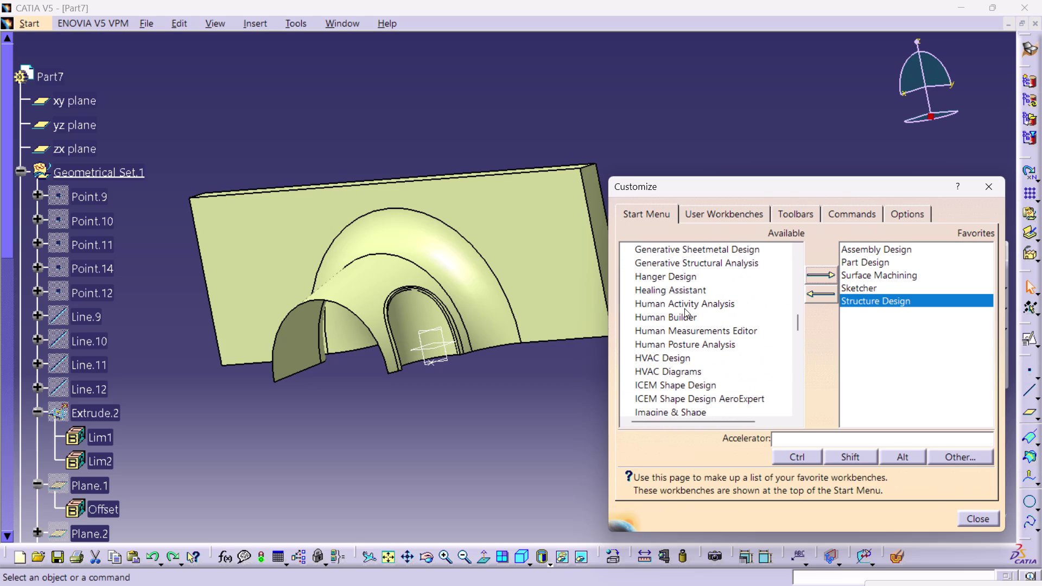
scroll(up, 3)
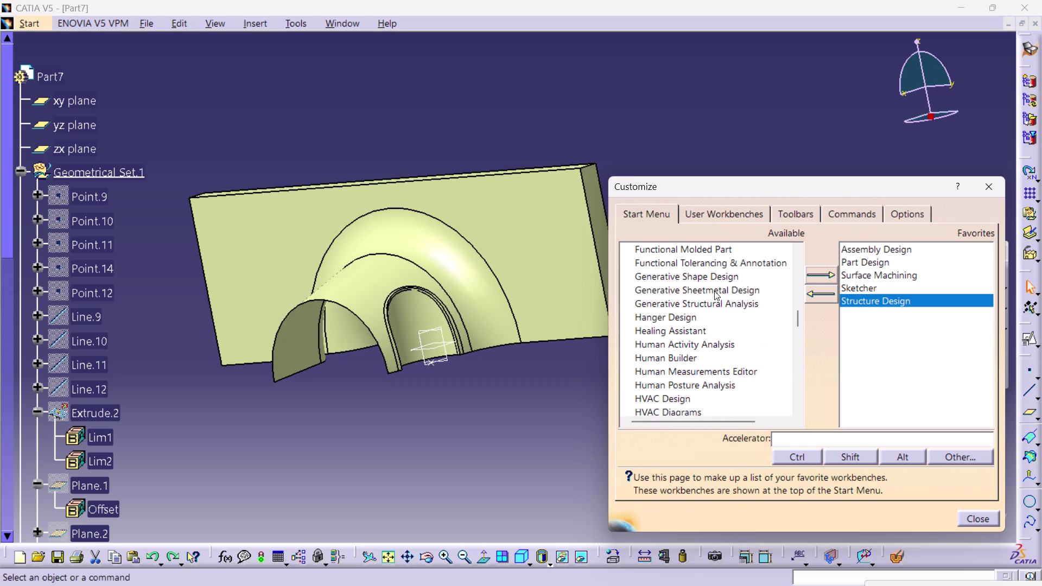
click(710, 276)
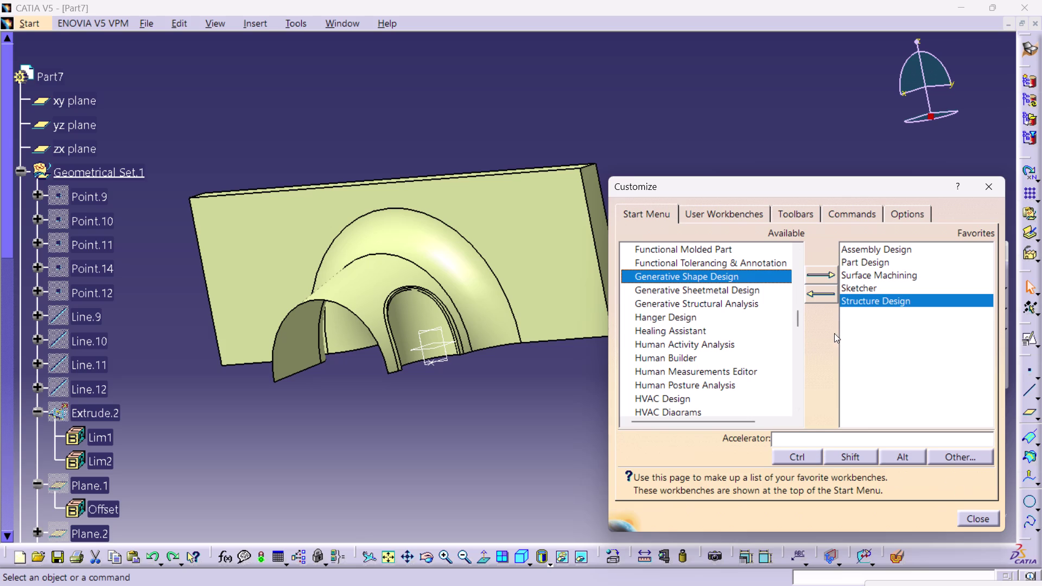
click(819, 274)
click(965, 519)
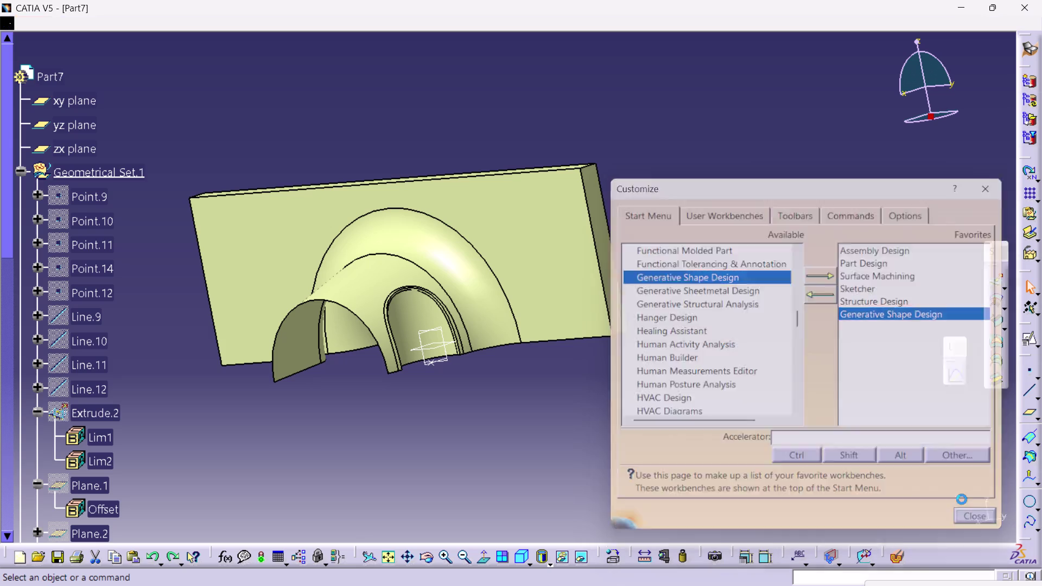
click(1026, 56)
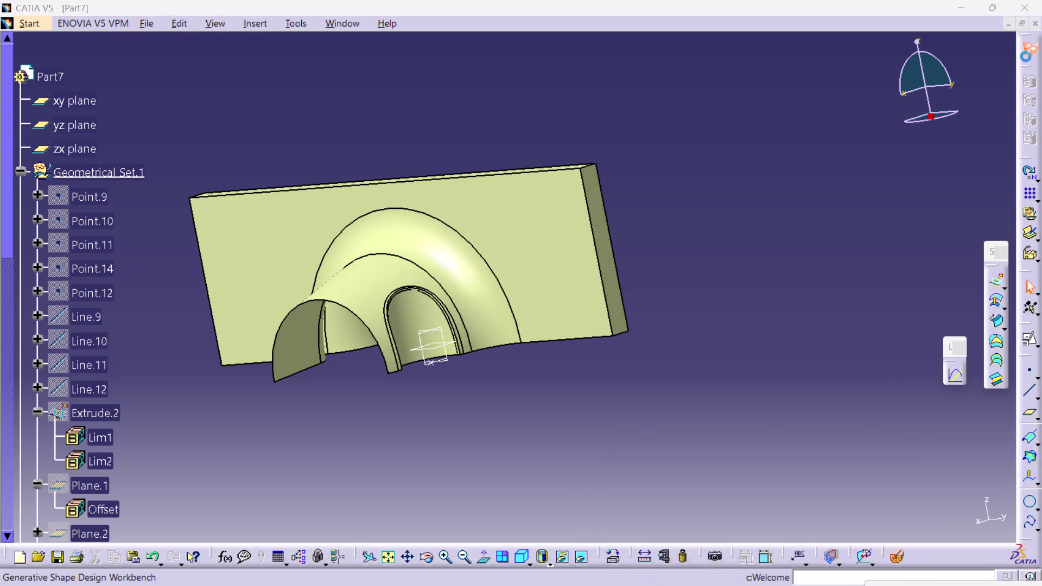
Switch to Generative Shape Design and start Wall Thickness Analysis on the part.
click(863, 399)
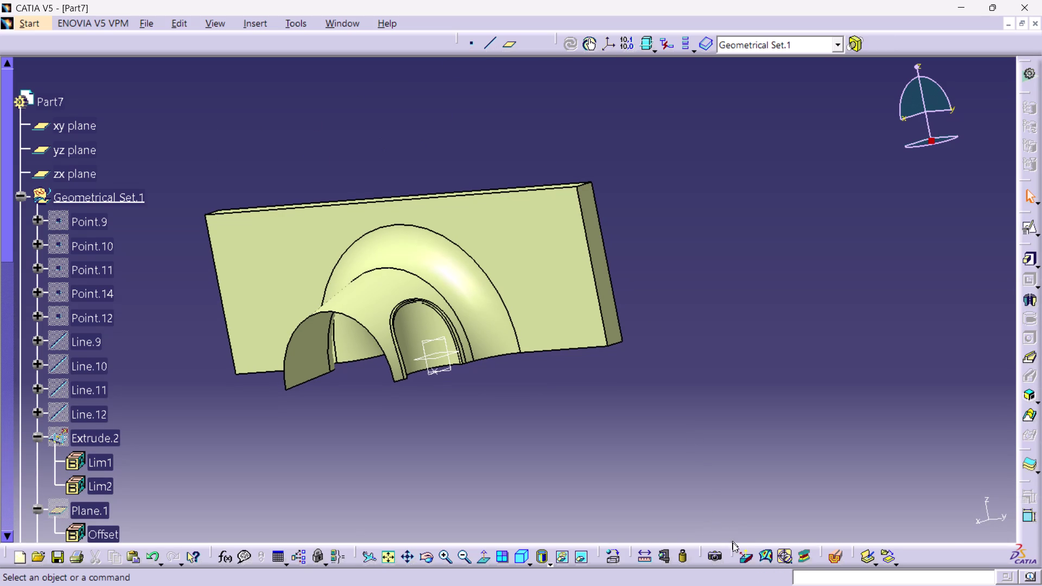
click(807, 558)
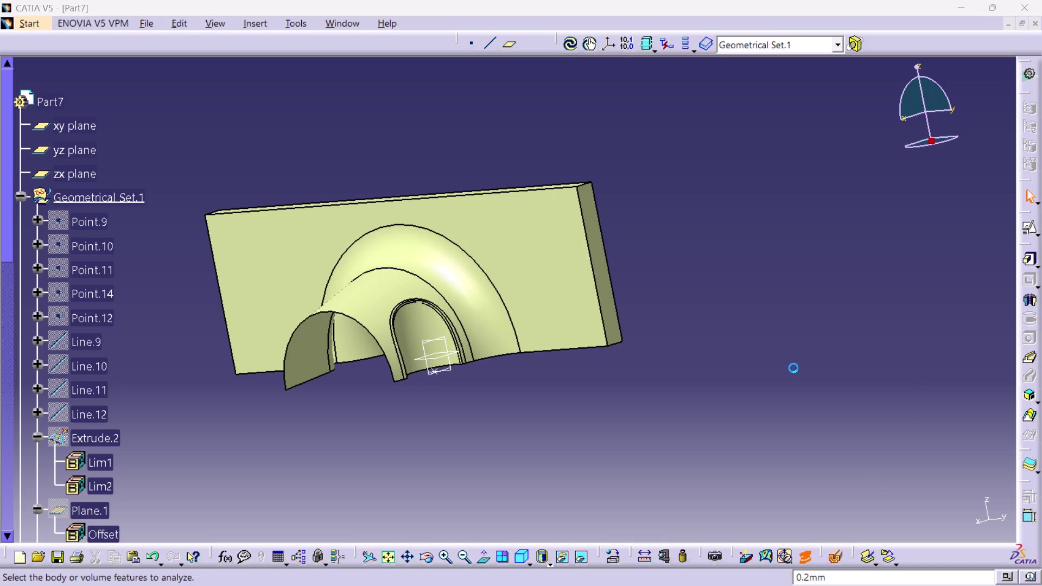
click(756, 379)
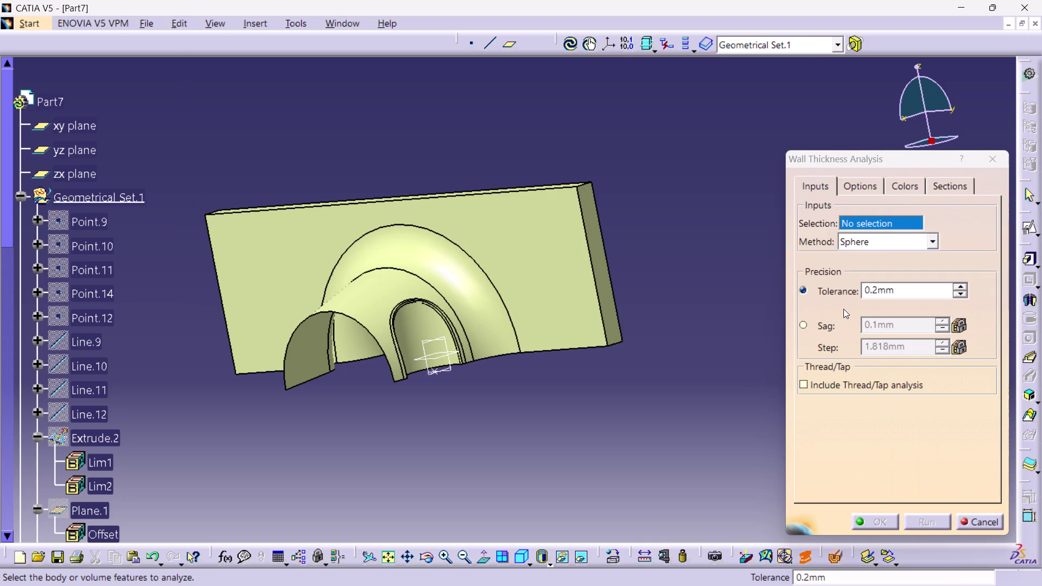
click(479, 241)
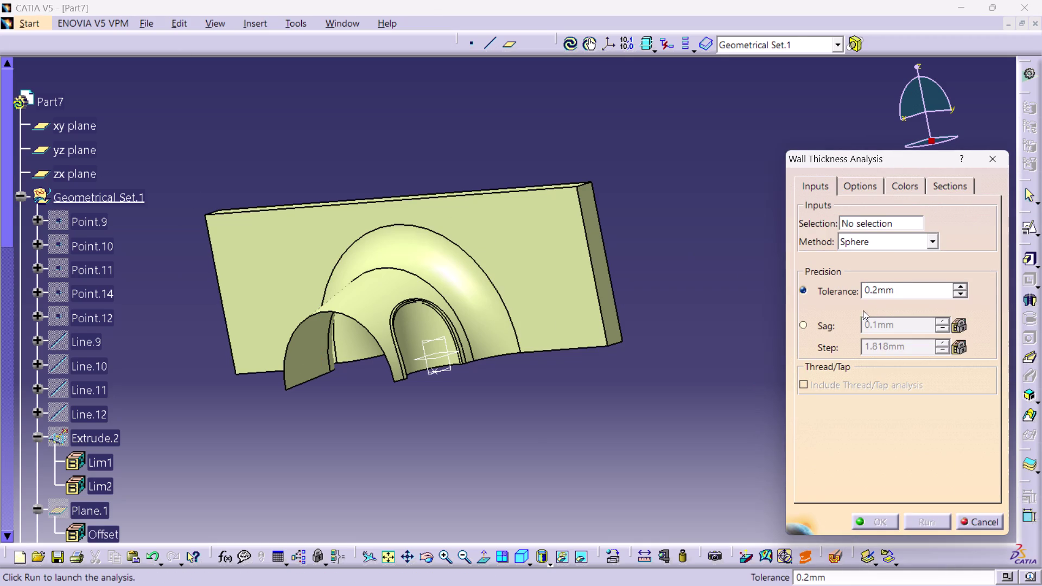
middle_drag(511, 446, 516, 392)
right_drag(508, 437, 507, 432)
right_drag(507, 428, 516, 392)
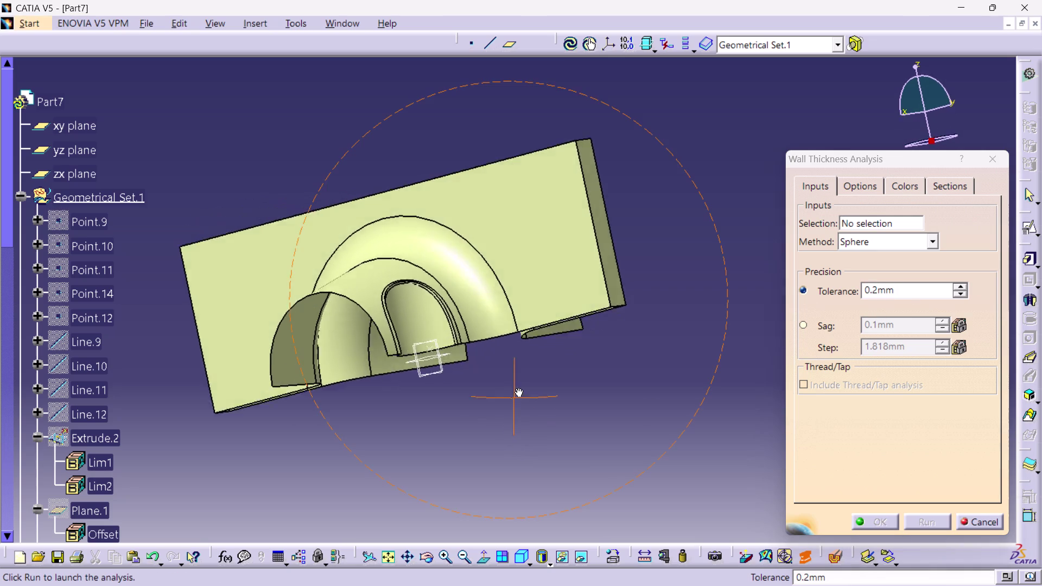
middle_drag(516, 392, 692, 188)
right_drag(516, 392, 692, 189)
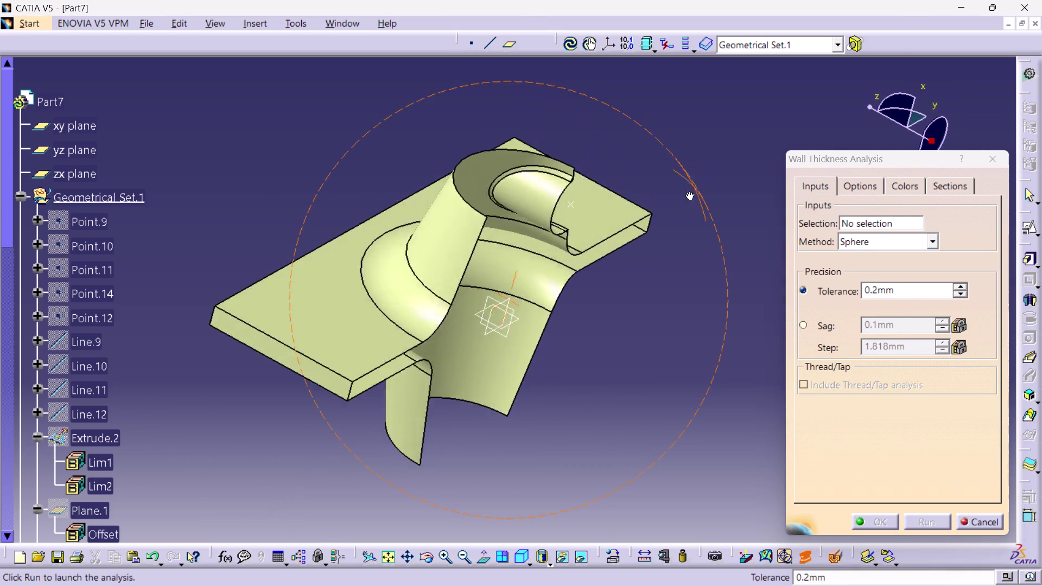
middle_drag(691, 189, 606, 352)
right_drag(692, 188, 606, 353)
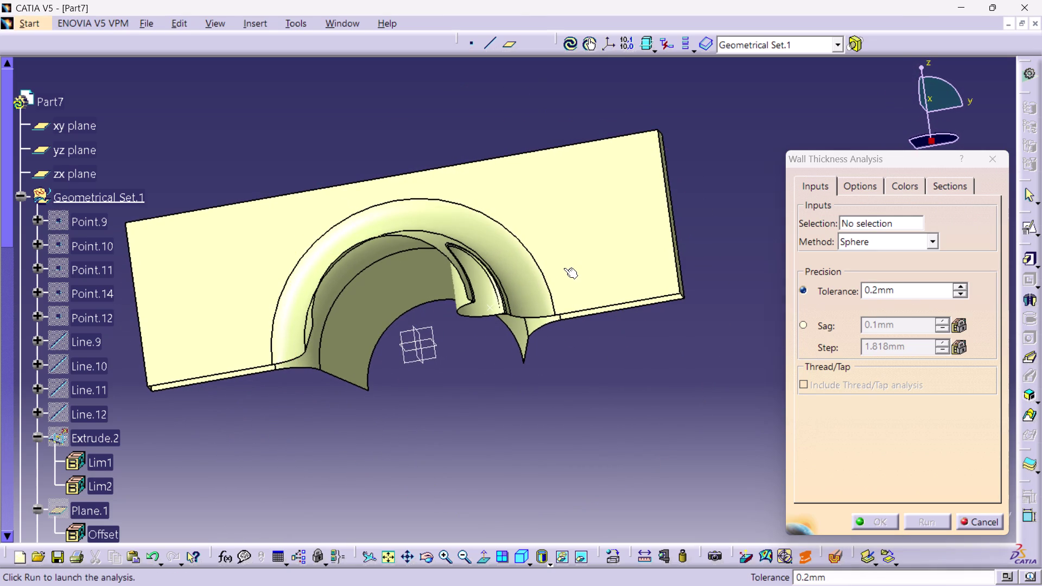
click(894, 218)
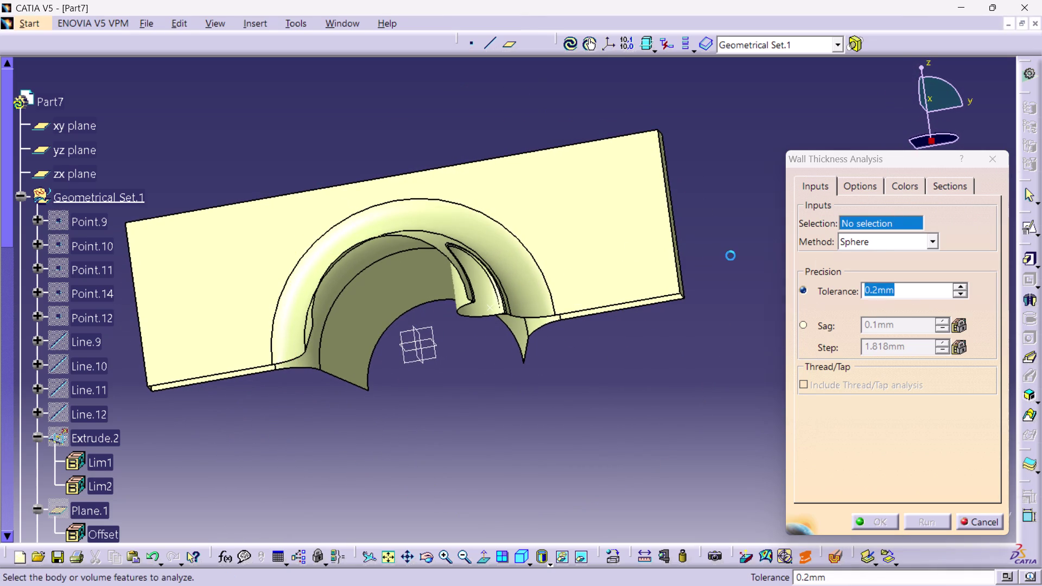
click(554, 256)
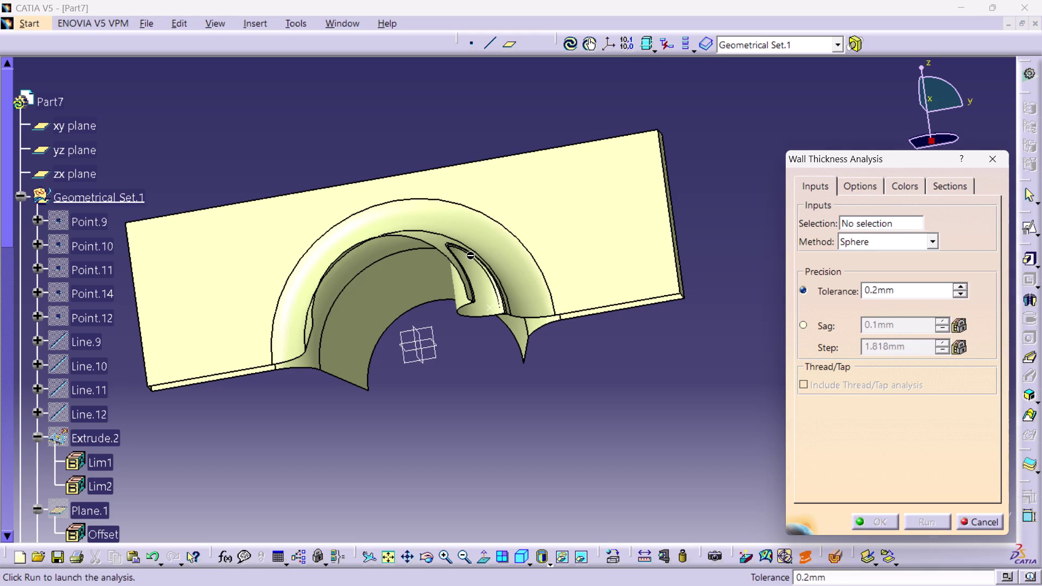
click(469, 255)
click(581, 220)
middle_drag(548, 381, 556, 429)
right_drag(553, 404, 556, 429)
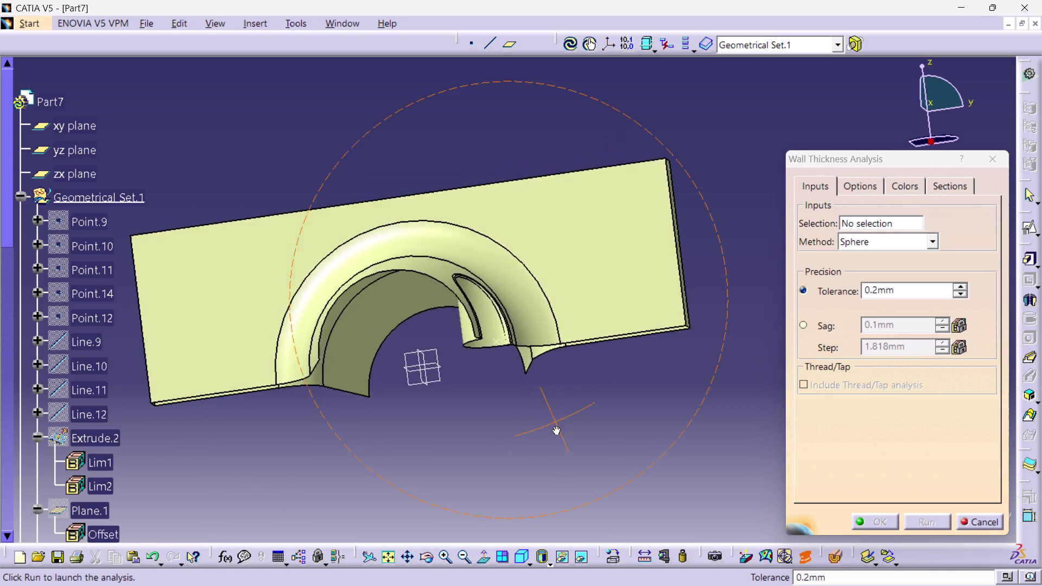
right_drag(556, 429, 555, 454)
middle_drag(556, 429, 555, 454)
click(855, 184)
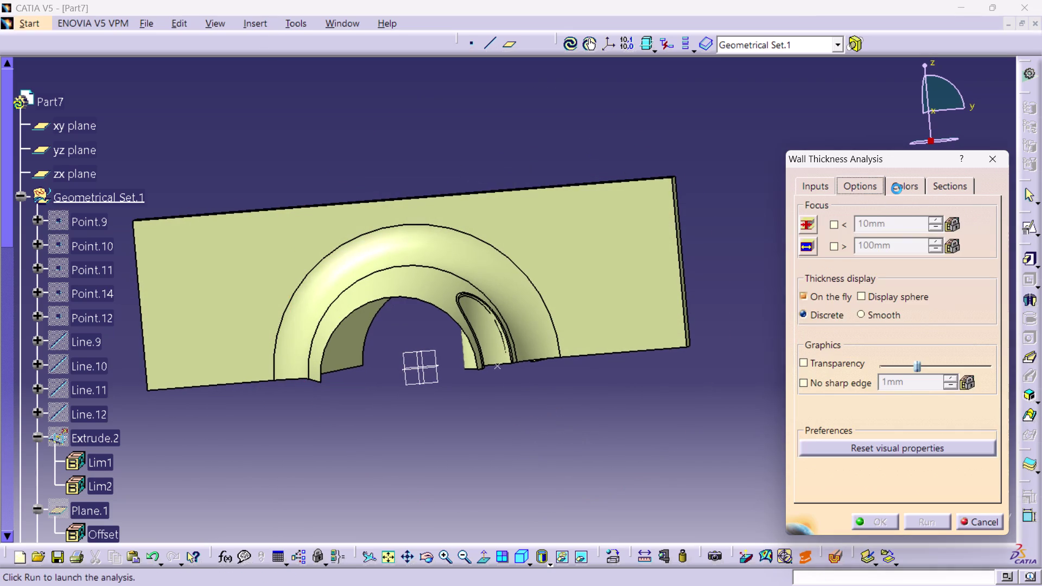
click(897, 189)
click(816, 190)
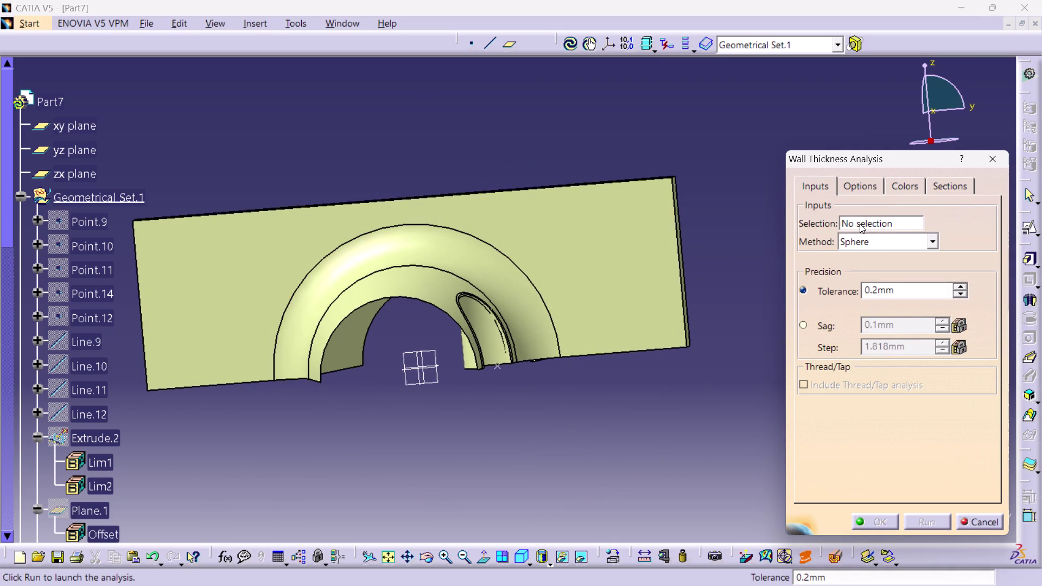
click(861, 223)
click(531, 268)
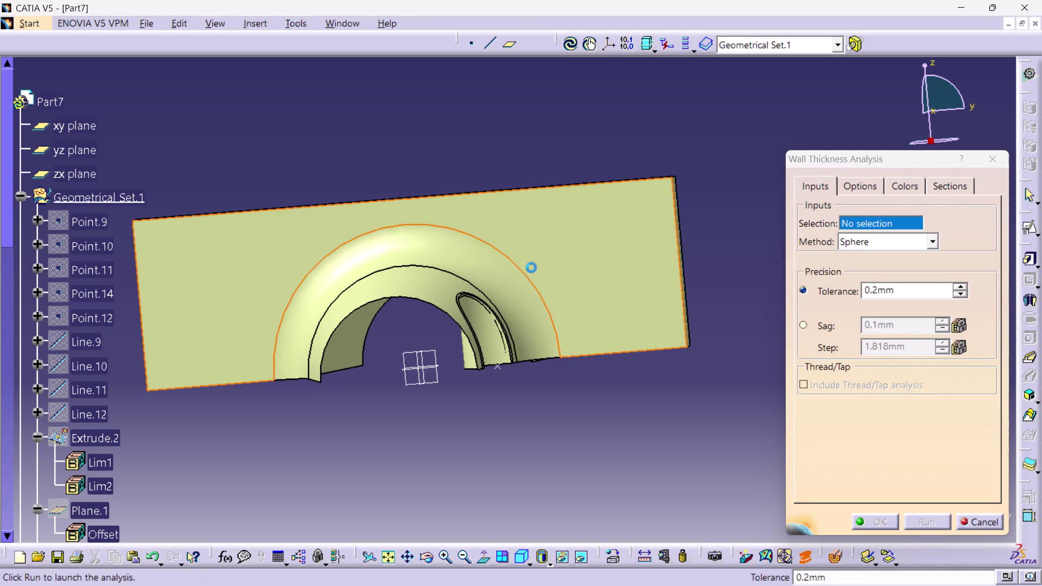
click(450, 296)
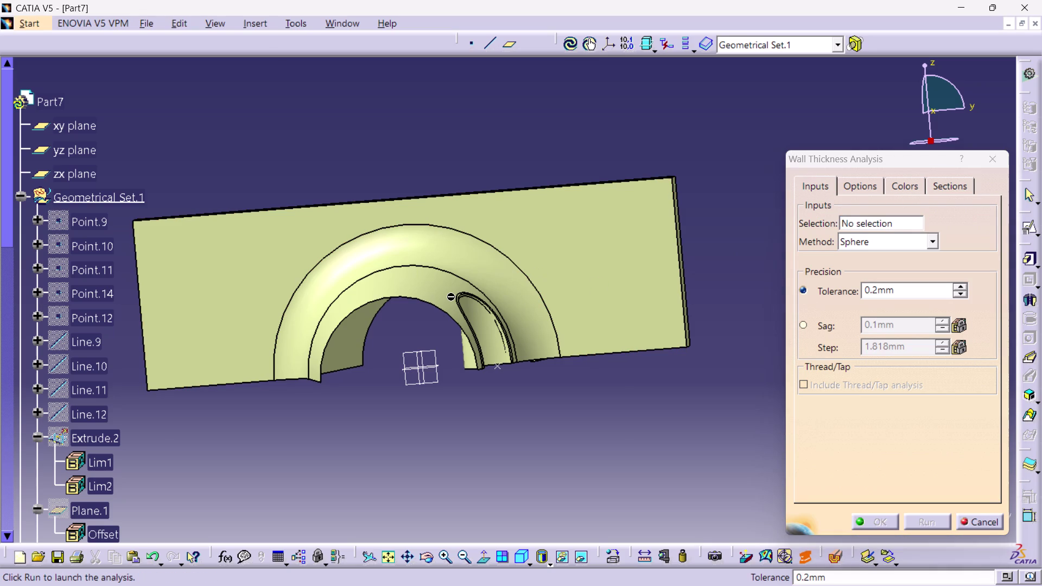